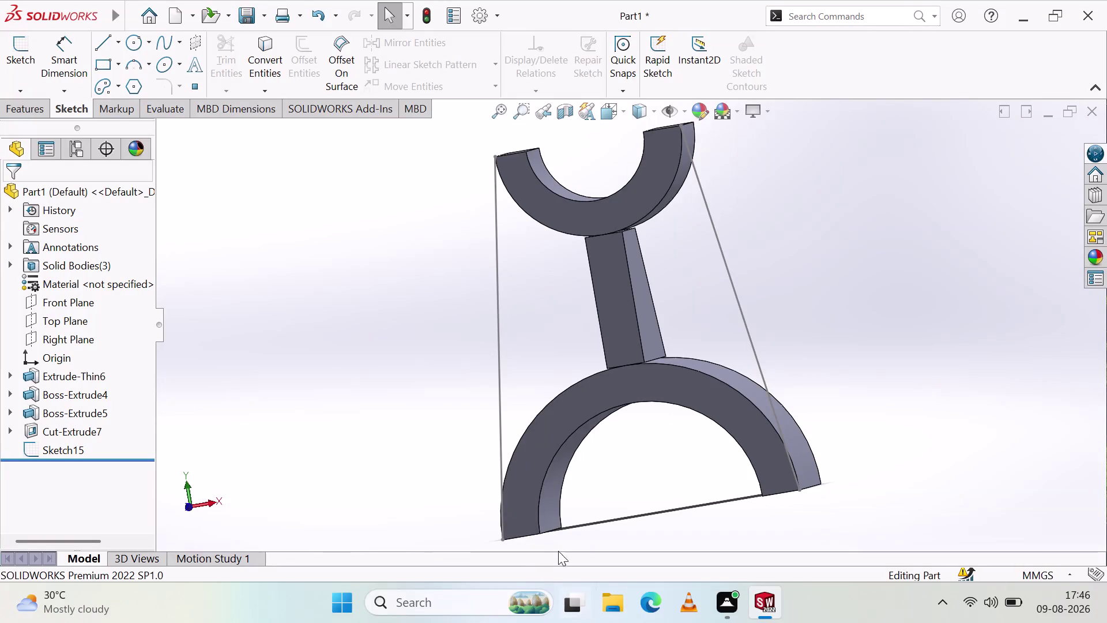
Orbit the stand and turn off shadows in the shaded display.
key(Escape)
middle_drag(761, 424, 812, 419)
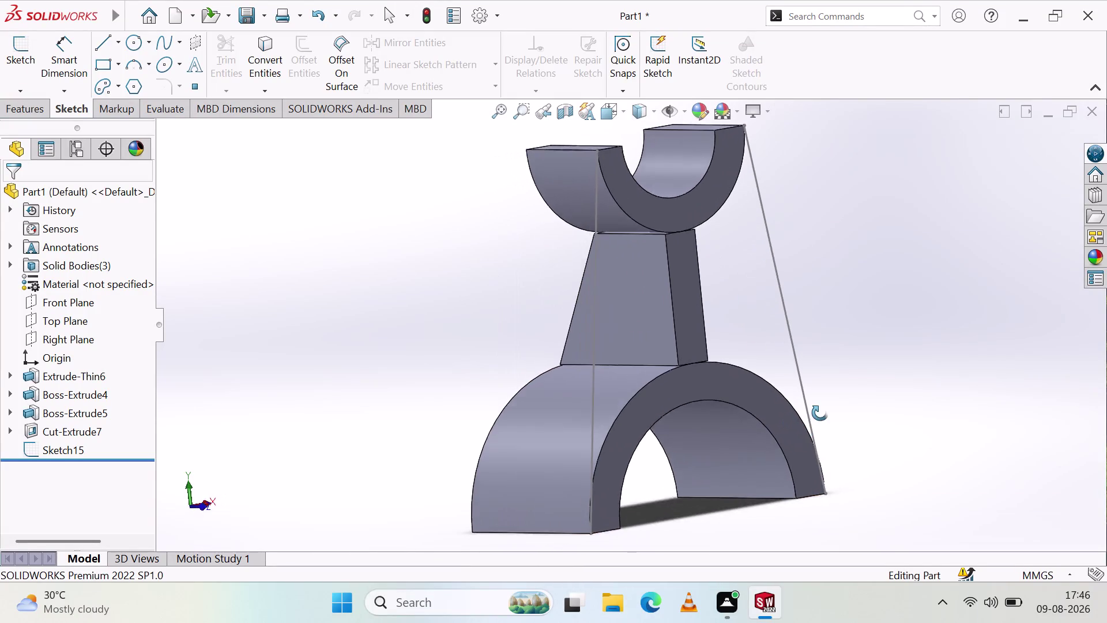
middle_drag(813, 419, 776, 440)
middle_drag(776, 441, 779, 415)
scroll(up, 3)
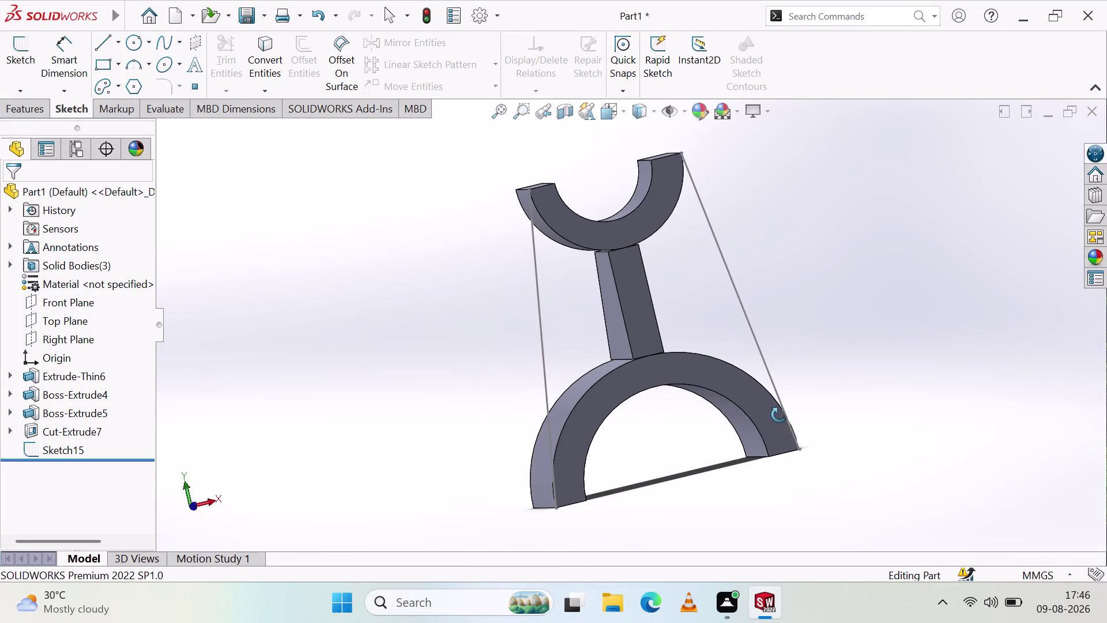
middle_drag(779, 414, 780, 415)
click(765, 112)
click(780, 130)
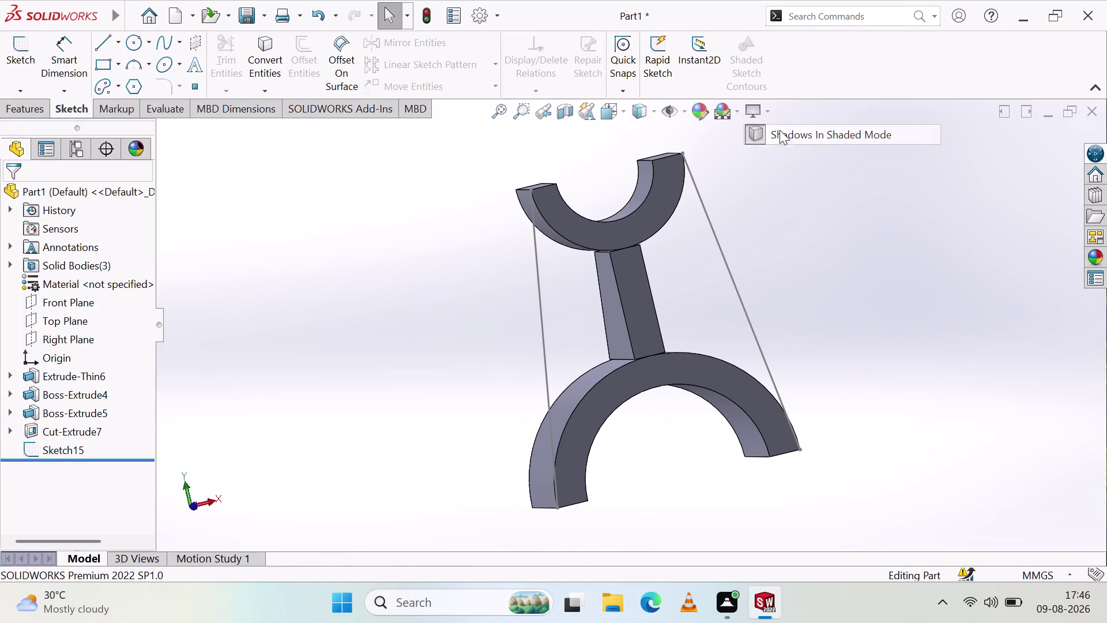
Switch to the Front view, zoom to fit, and select Sketch15.
middle_drag(729, 310, 717, 346)
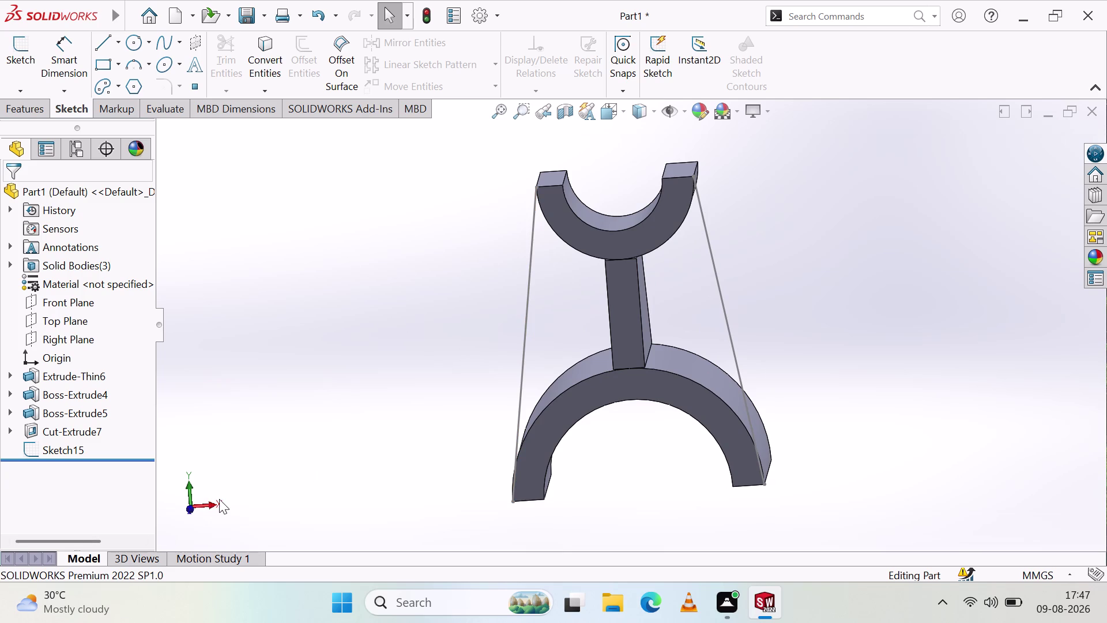
click(213, 506)
click(165, 505)
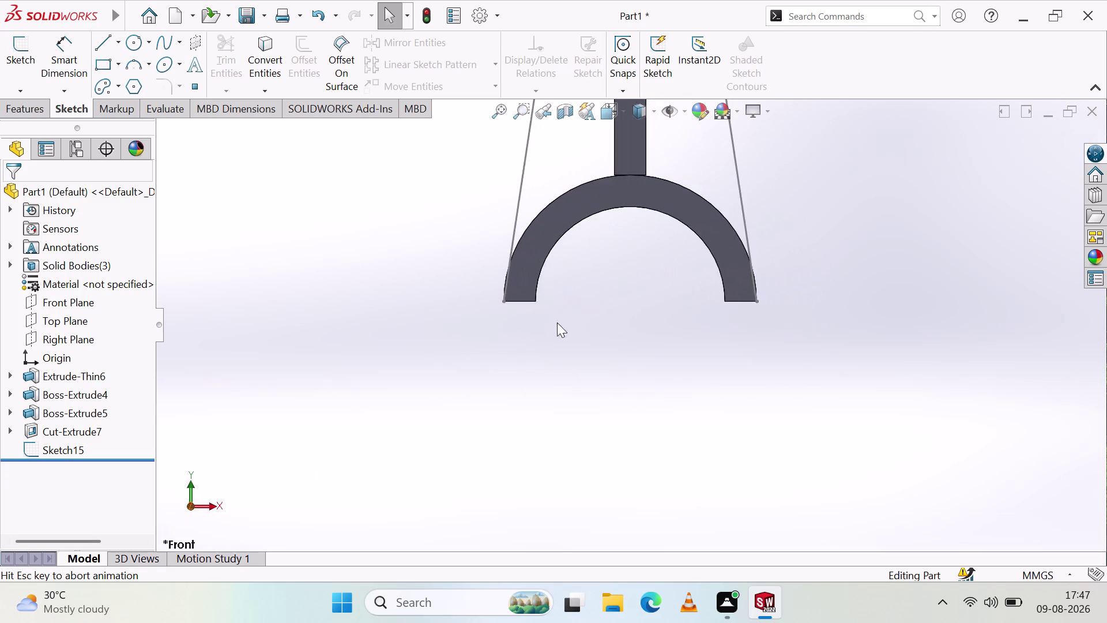
scroll(down, 3)
scroll(up, 3)
scroll(down, 3)
scroll(up, 3)
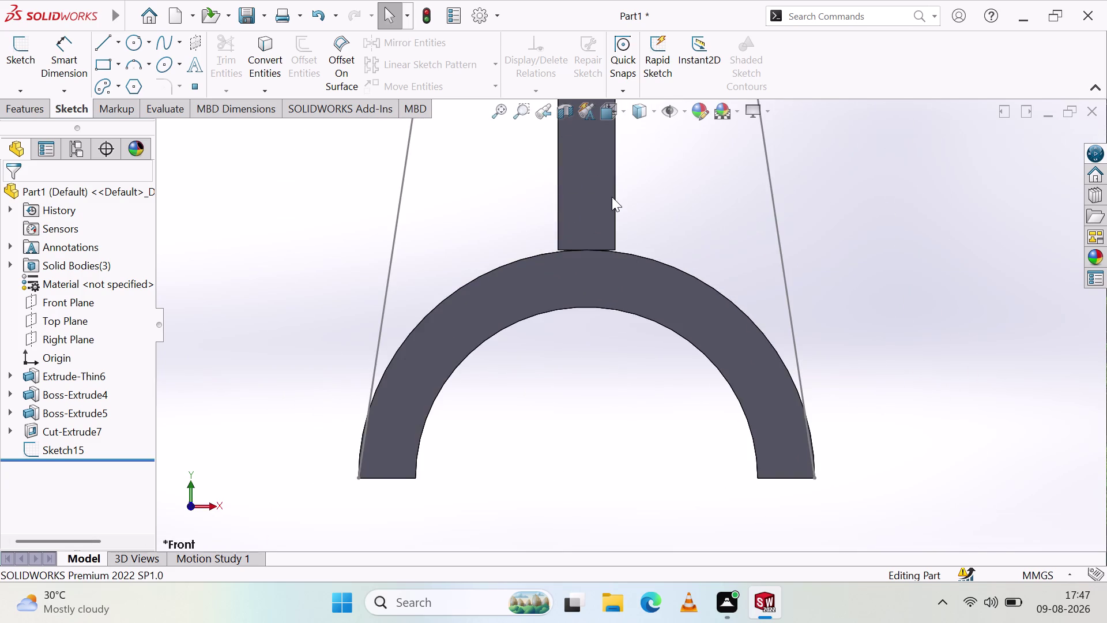
scroll(down, 3)
scroll(up, 3)
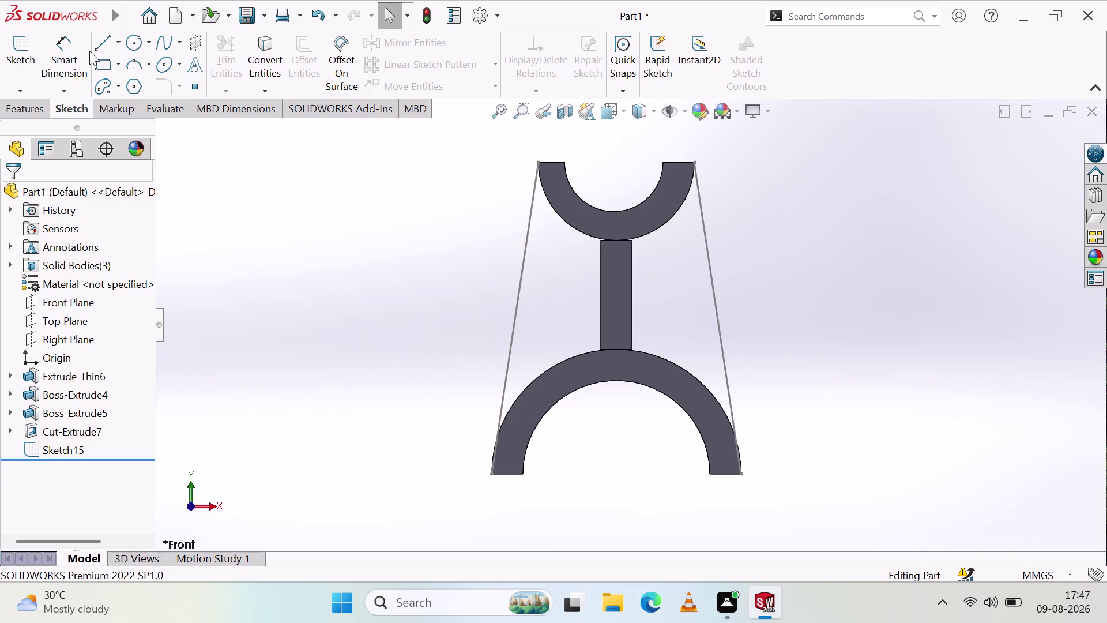
click(53, 453)
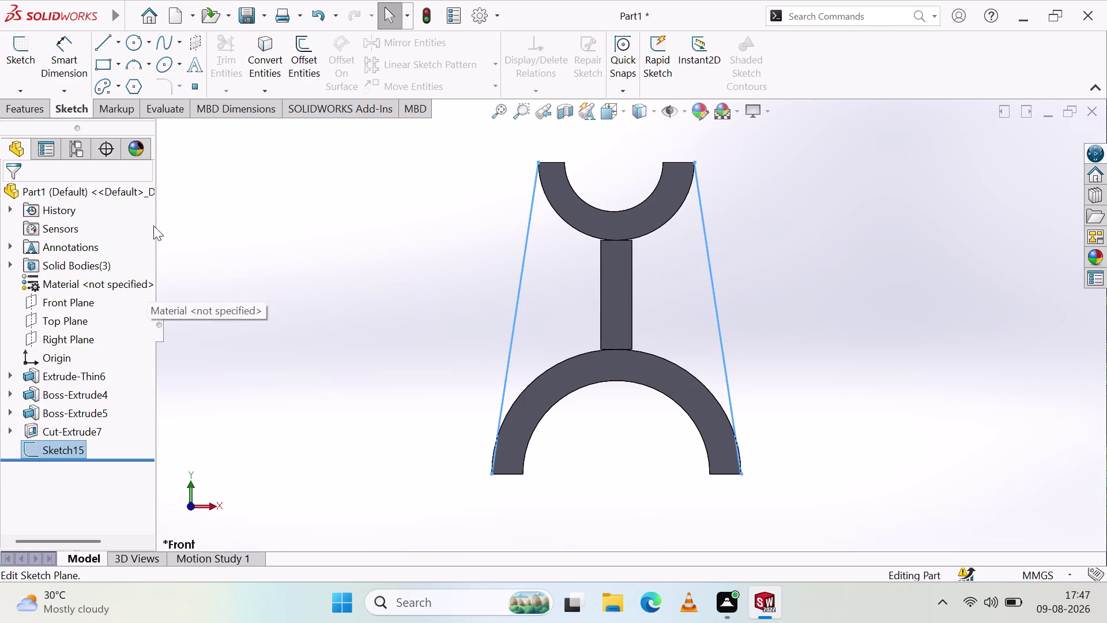
Edit Sketch15 and draw a short line from the top-left strut end to the upper cradle.
click(103, 43)
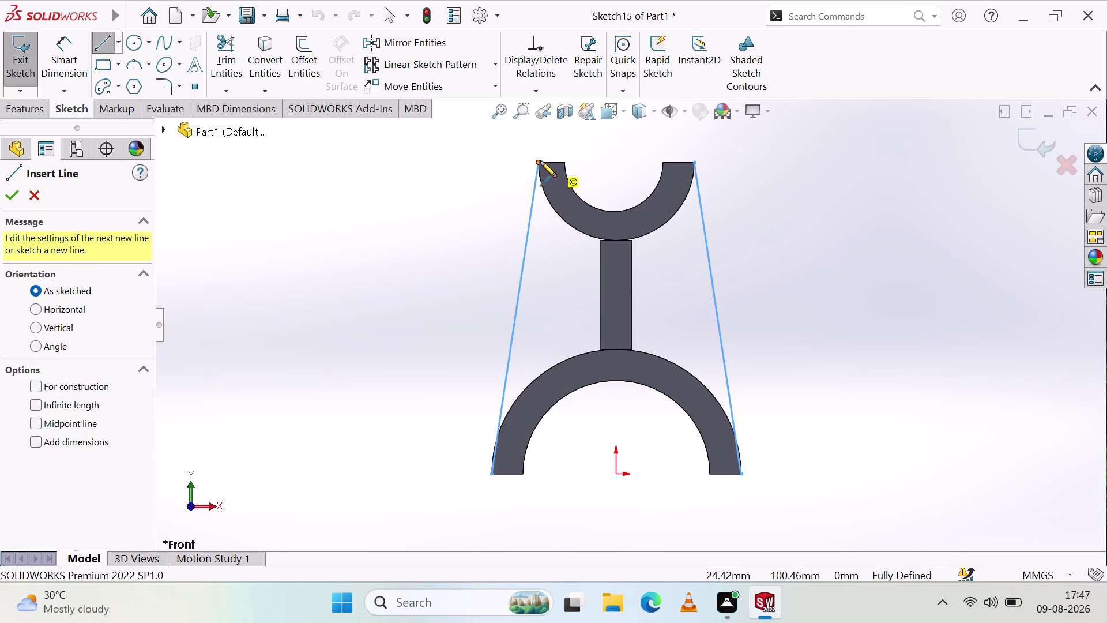
click(537, 163)
click(565, 162)
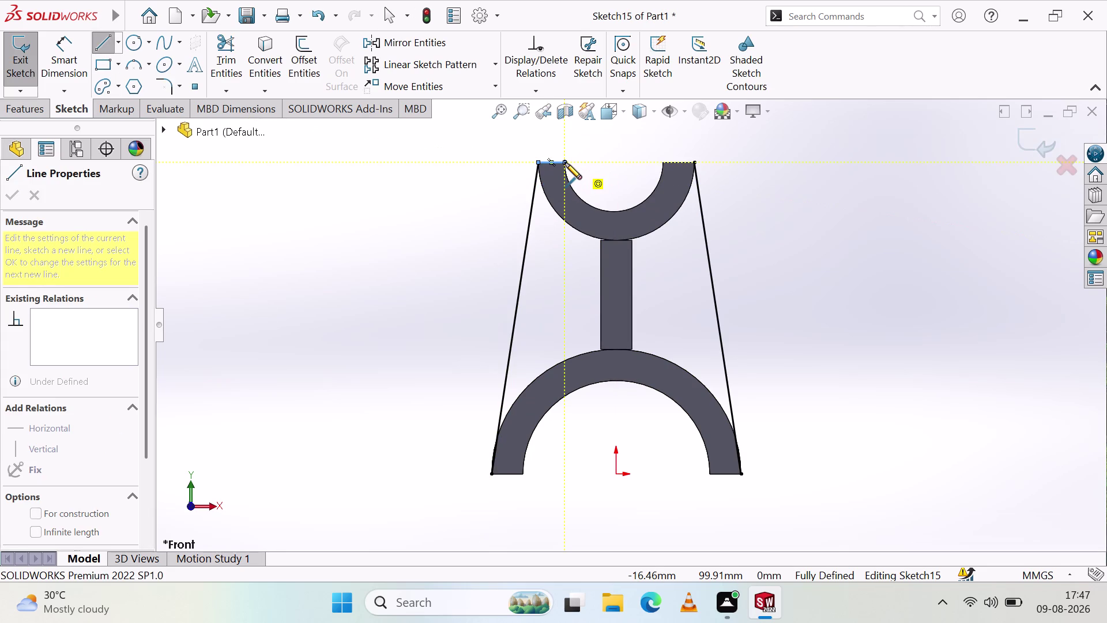
key(Escape)
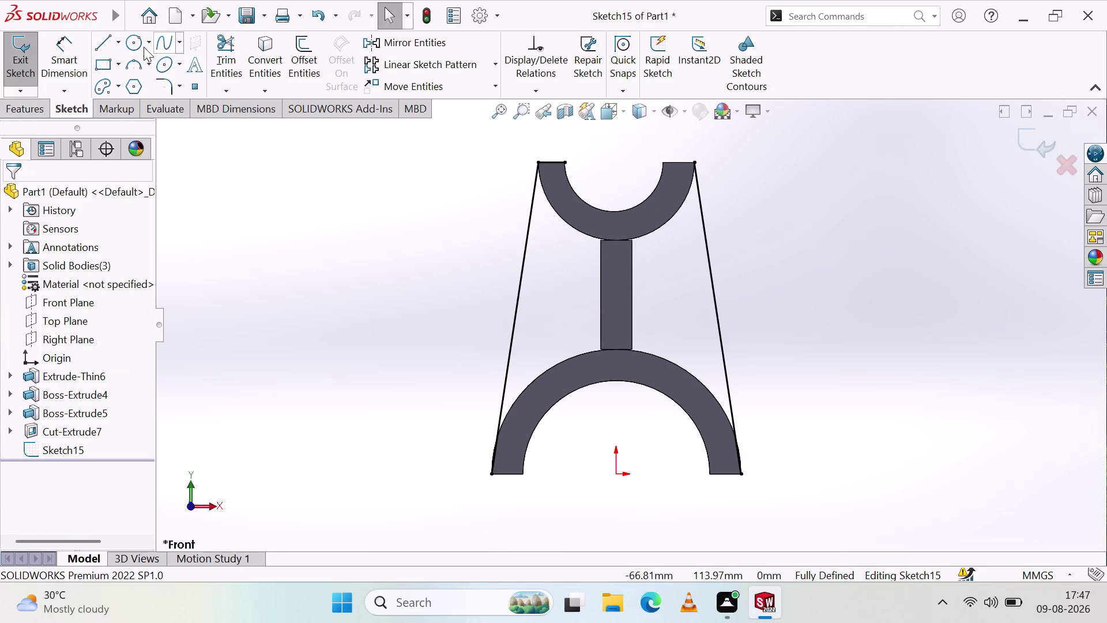
Draw the matching top-right line to the right strut, then exit Sketch15.
click(107, 44)
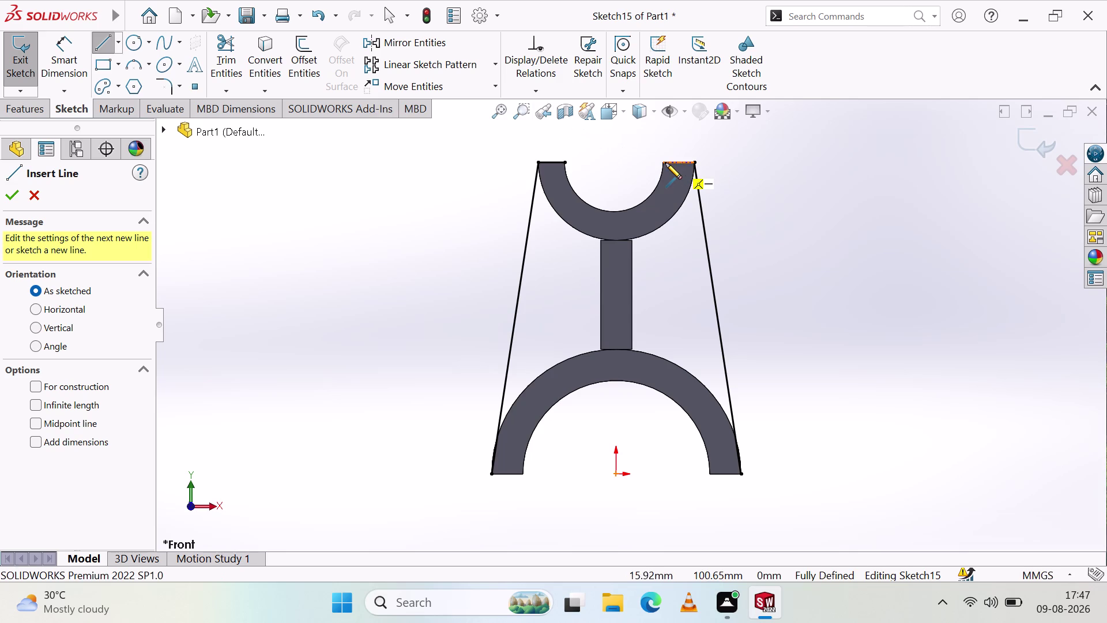
click(665, 163)
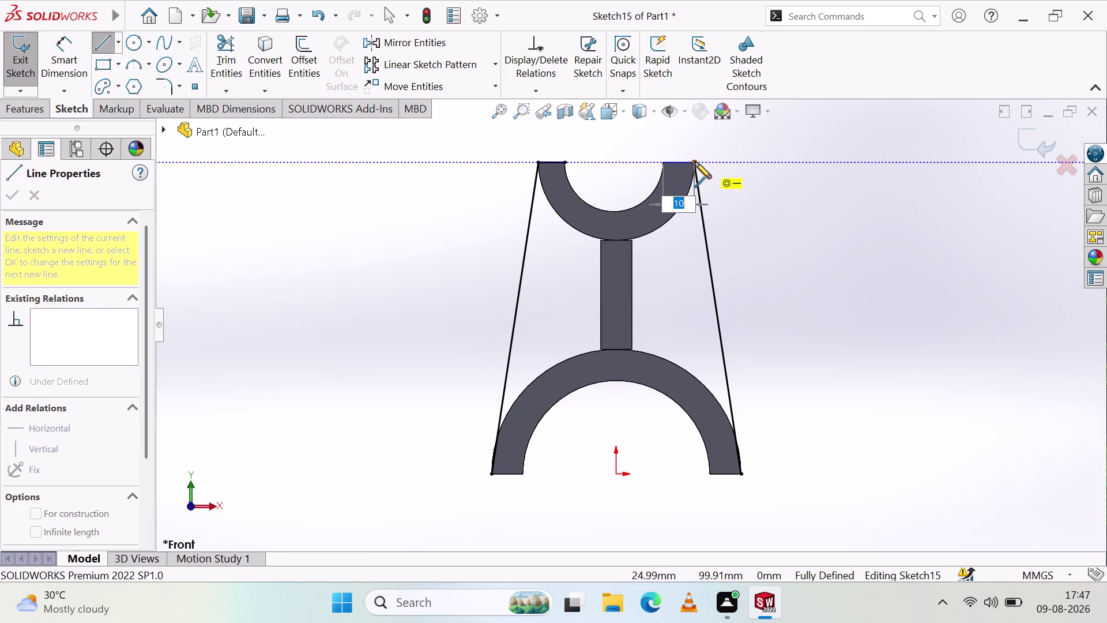
click(697, 162)
key(Escape)
key(Escape)
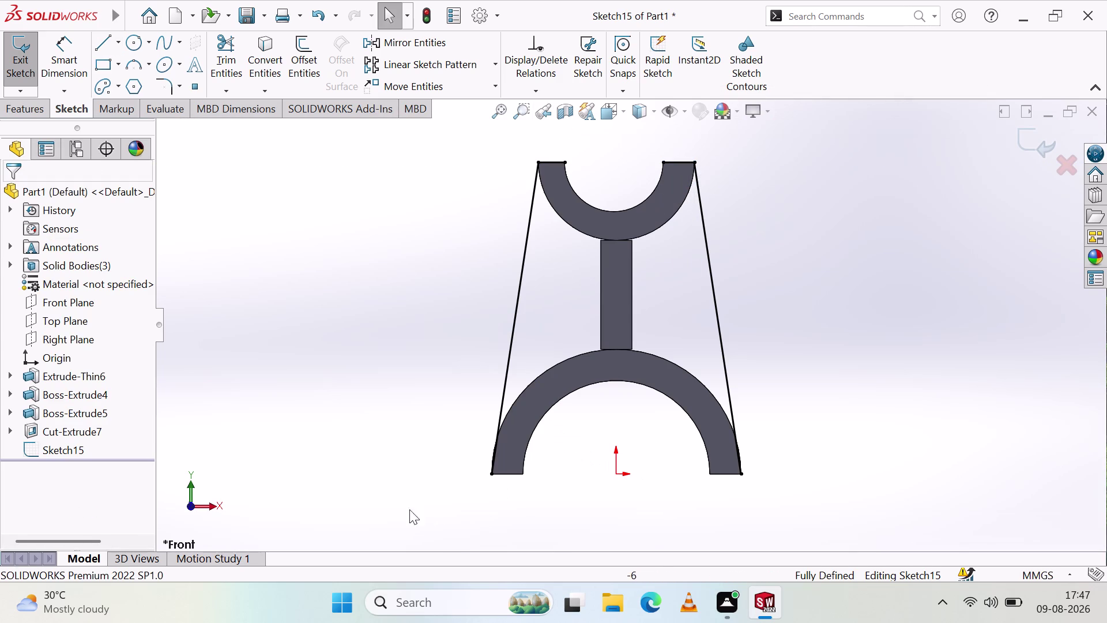
click(15, 66)
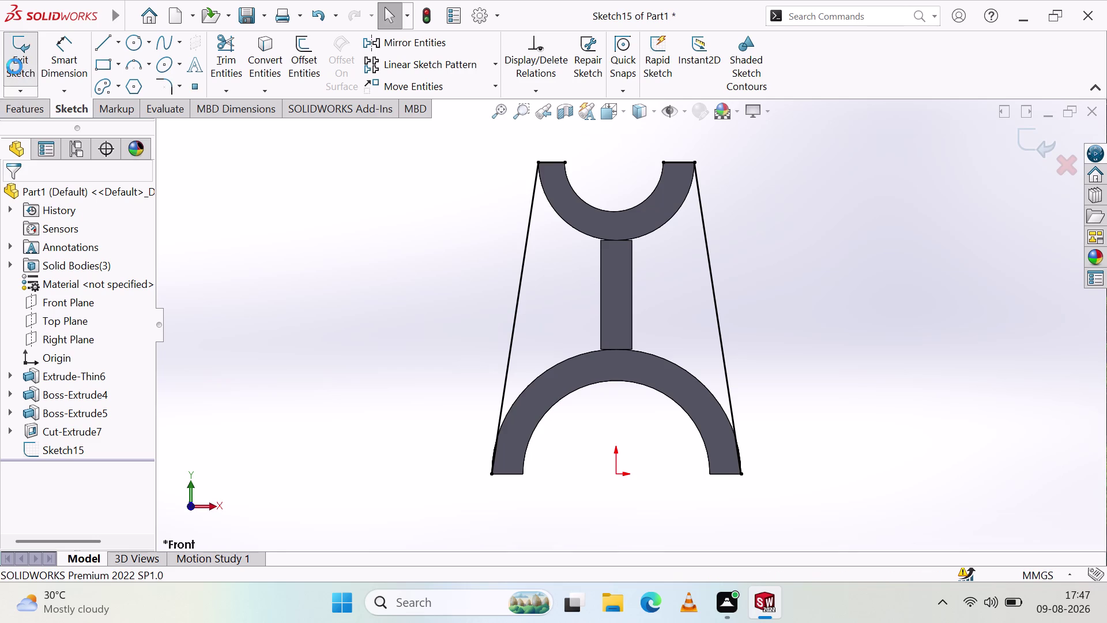
click(32, 103)
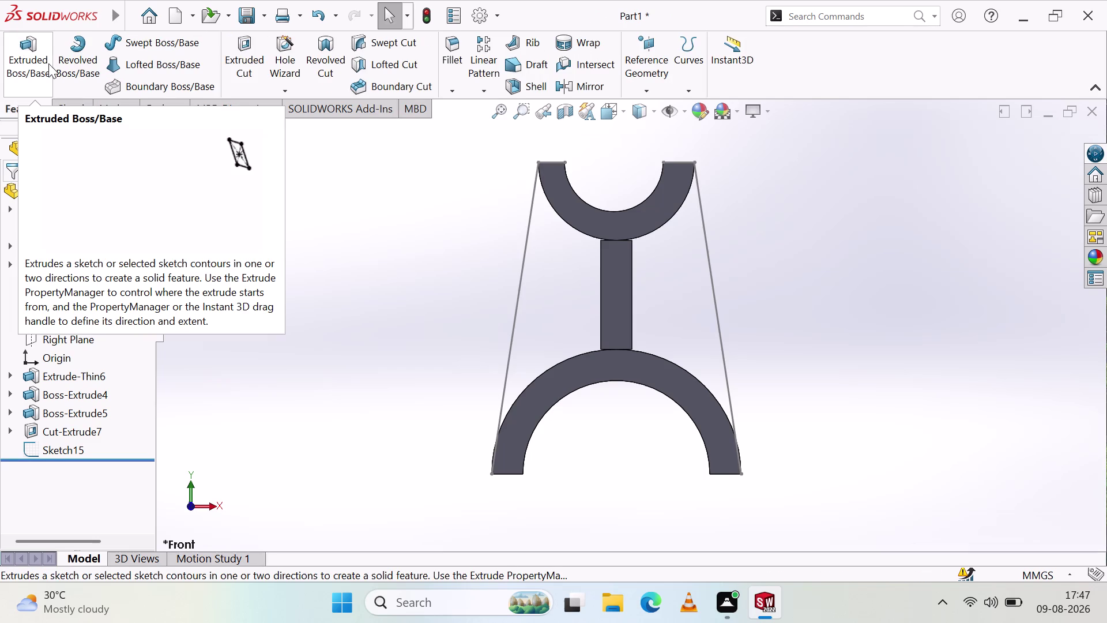
Start a Boss-Extrude of Sketch15, inspect the preview, and cancel it.
click(76, 451)
click(16, 66)
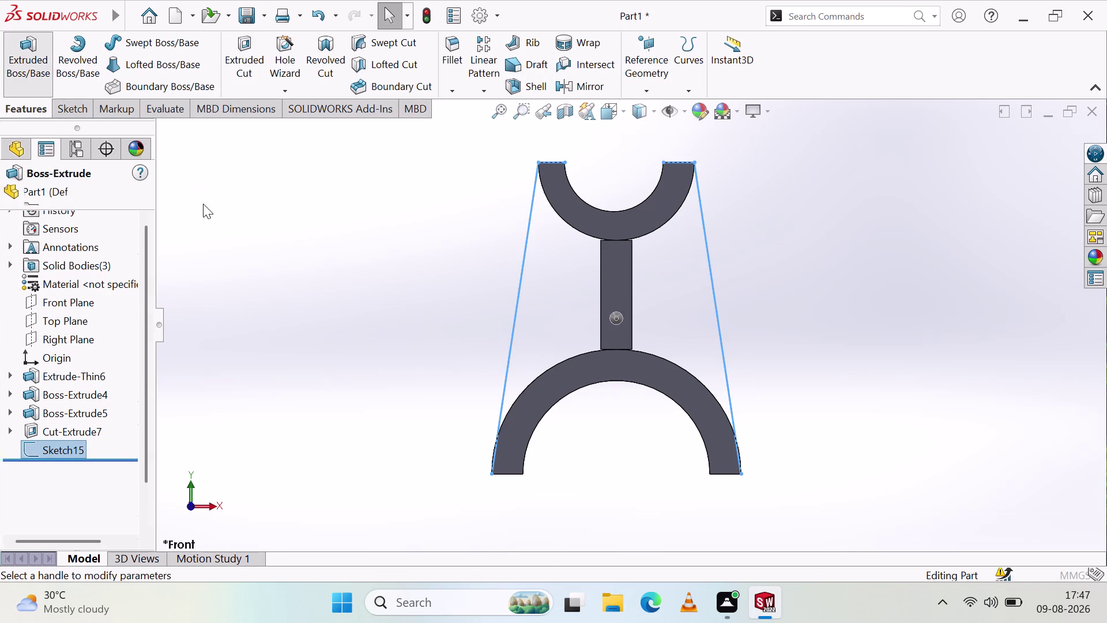
middle_drag(365, 287, 383, 289)
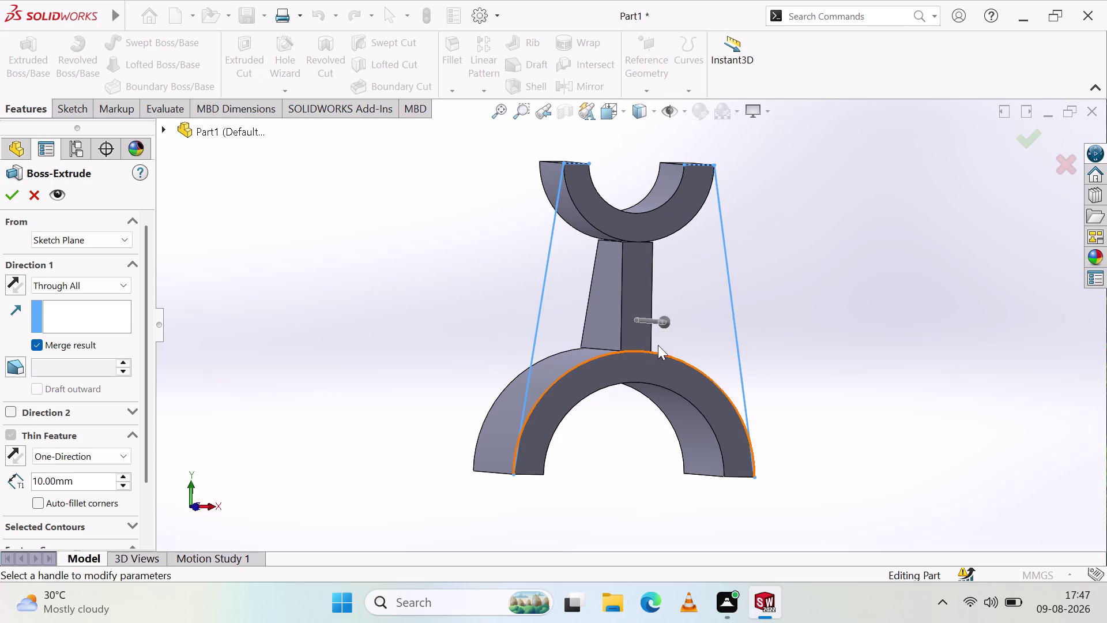
drag(667, 323, 466, 291)
middle_drag(414, 281, 395, 276)
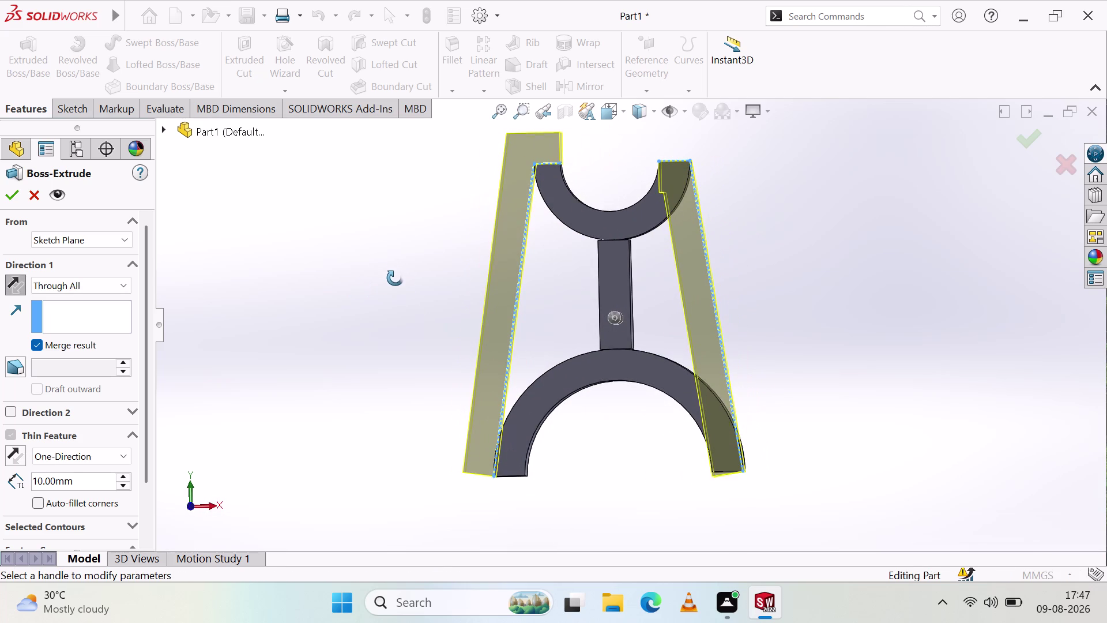
middle_drag(395, 276, 395, 278)
middle_click(395, 278)
key(Escape)
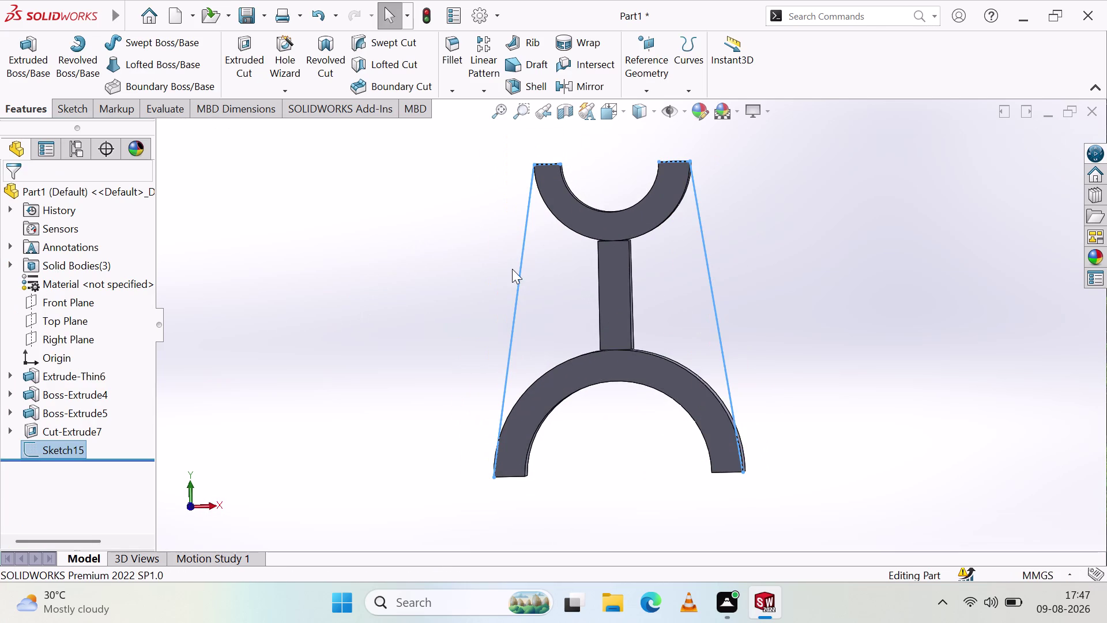
Restart the Sketch15 extrusion and drag in the preview to adjust it.
middle_drag(517, 269, 539, 305)
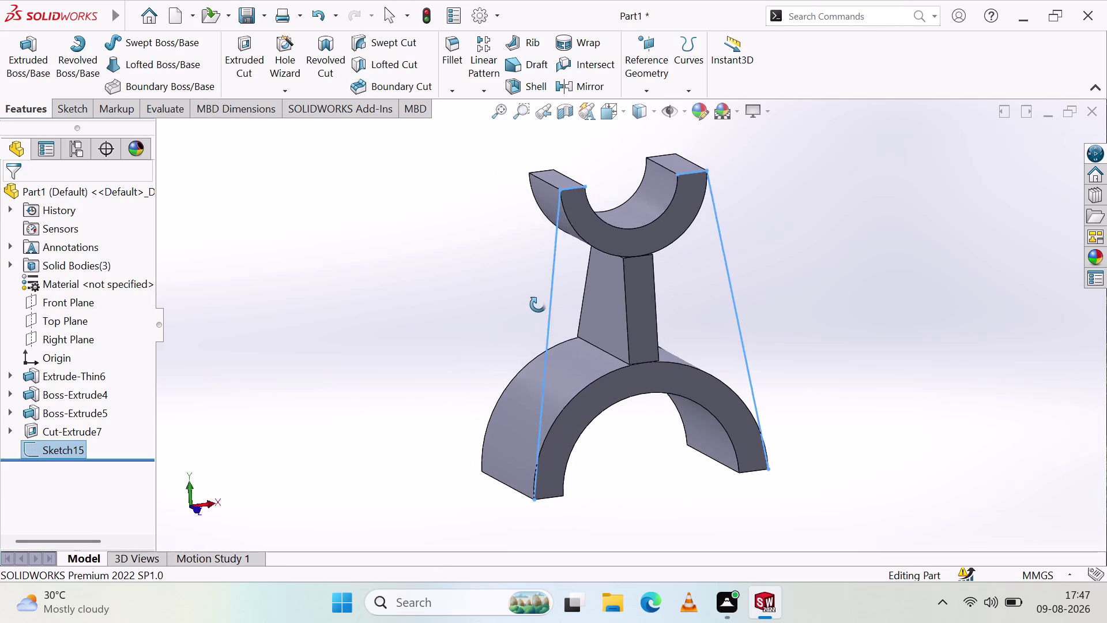
middle_drag(539, 305, 528, 301)
click(22, 61)
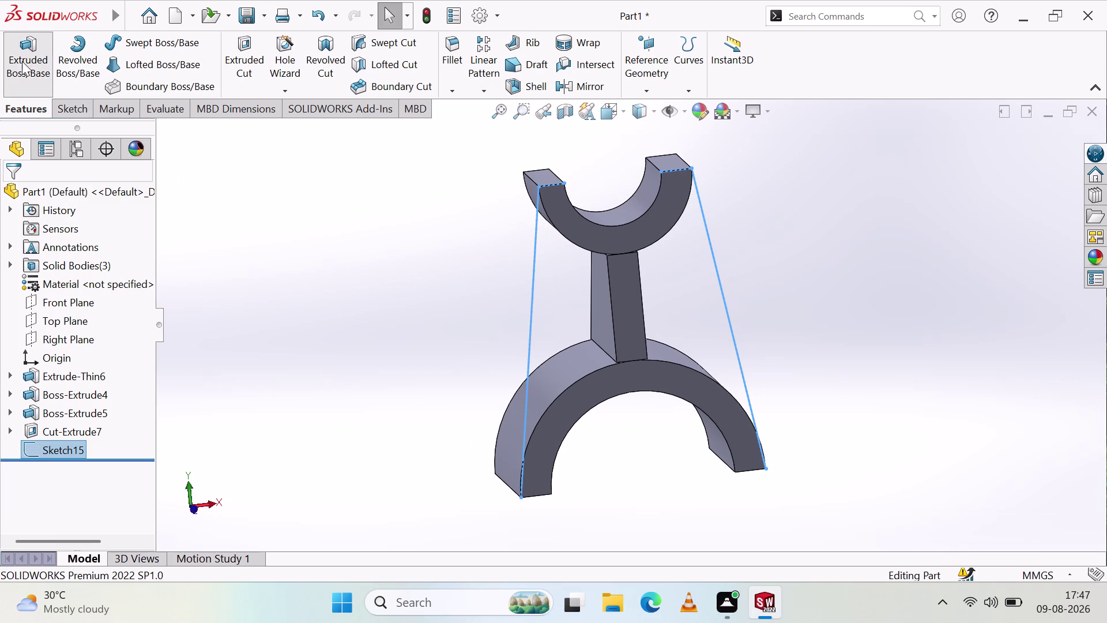
click(646, 342)
middle_drag(494, 314, 570, 335)
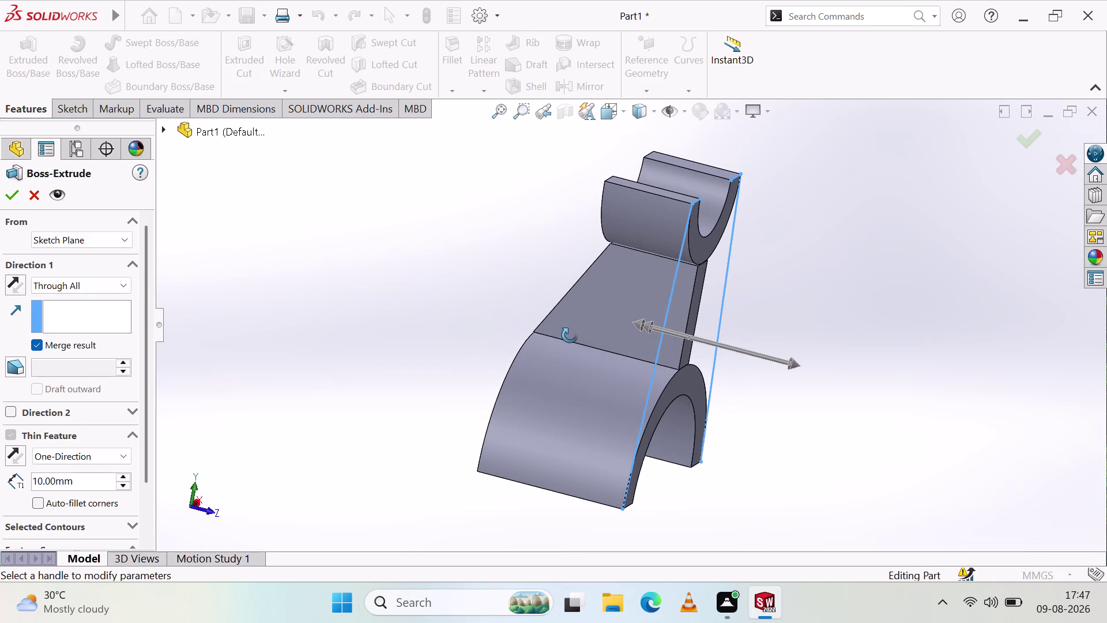
middle_drag(570, 335, 570, 335)
drag(653, 328, 604, 316)
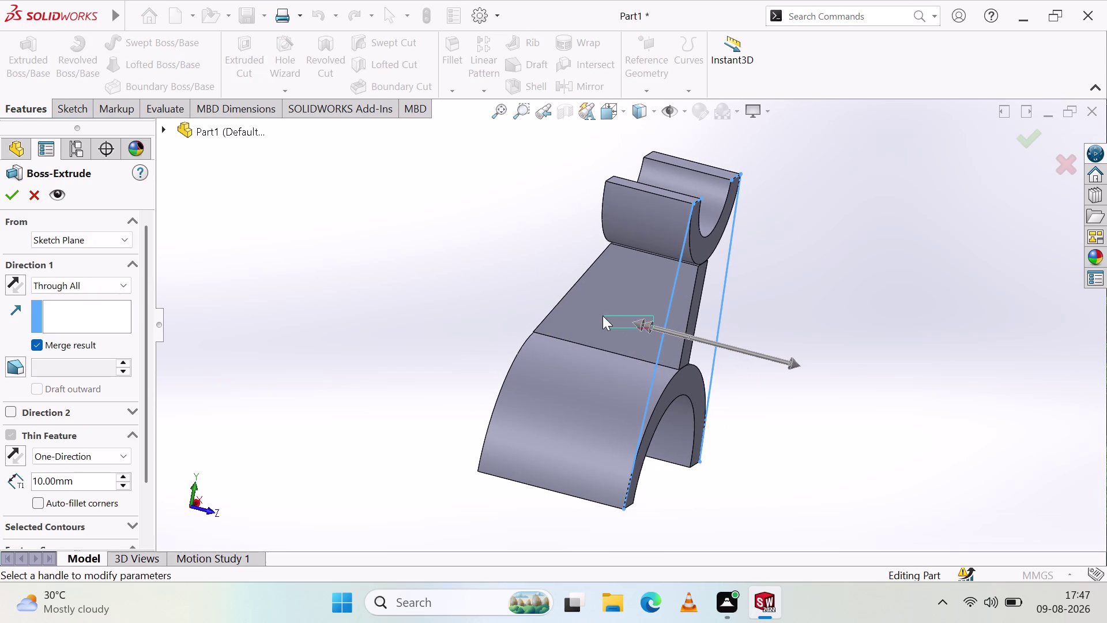
drag(604, 316, 563, 310)
drag(643, 325, 556, 302)
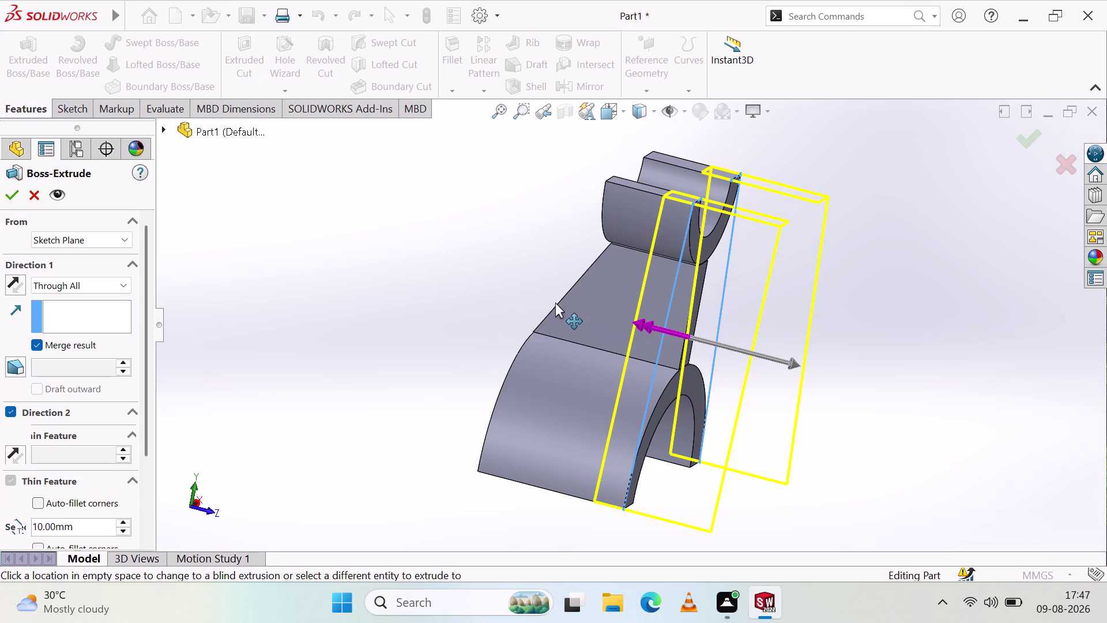
drag(556, 303, 515, 290)
Orbit to inspect the thin strut preview, then cancel the extrusion.
middle_drag(493, 325, 411, 324)
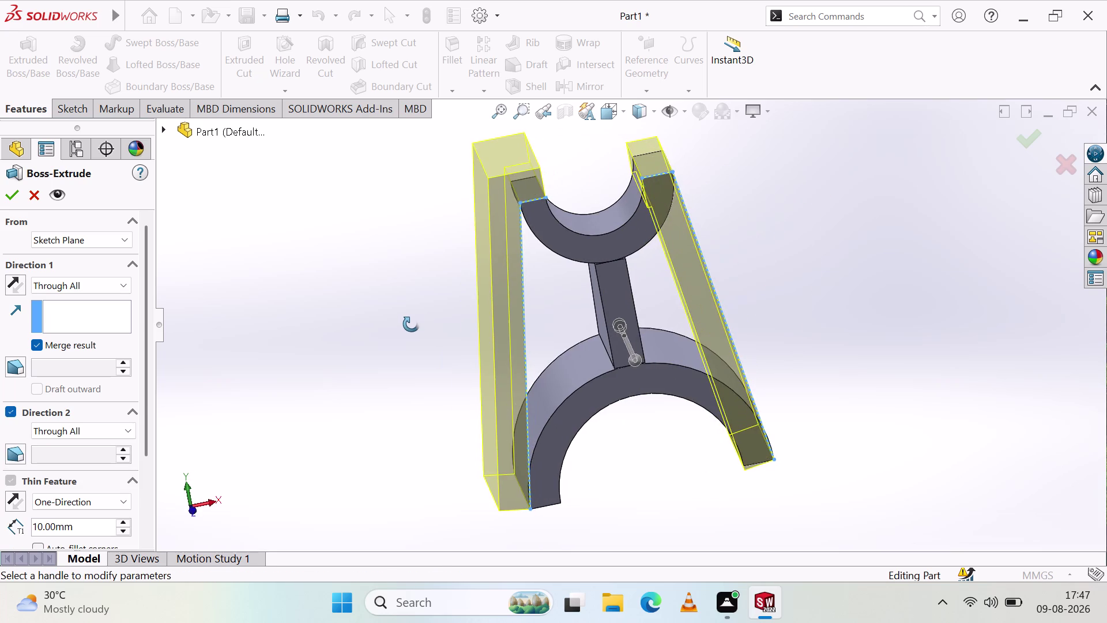
middle_drag(411, 324, 411, 322)
middle_click(410, 322)
middle_drag(374, 385, 357, 354)
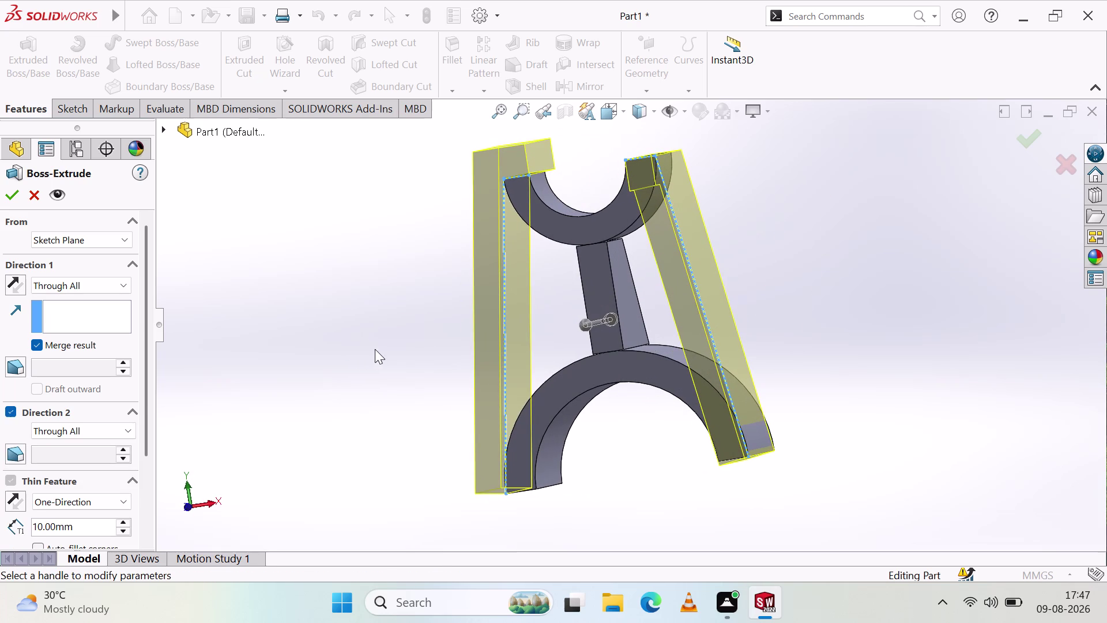
middle_drag(369, 372, 392, 375)
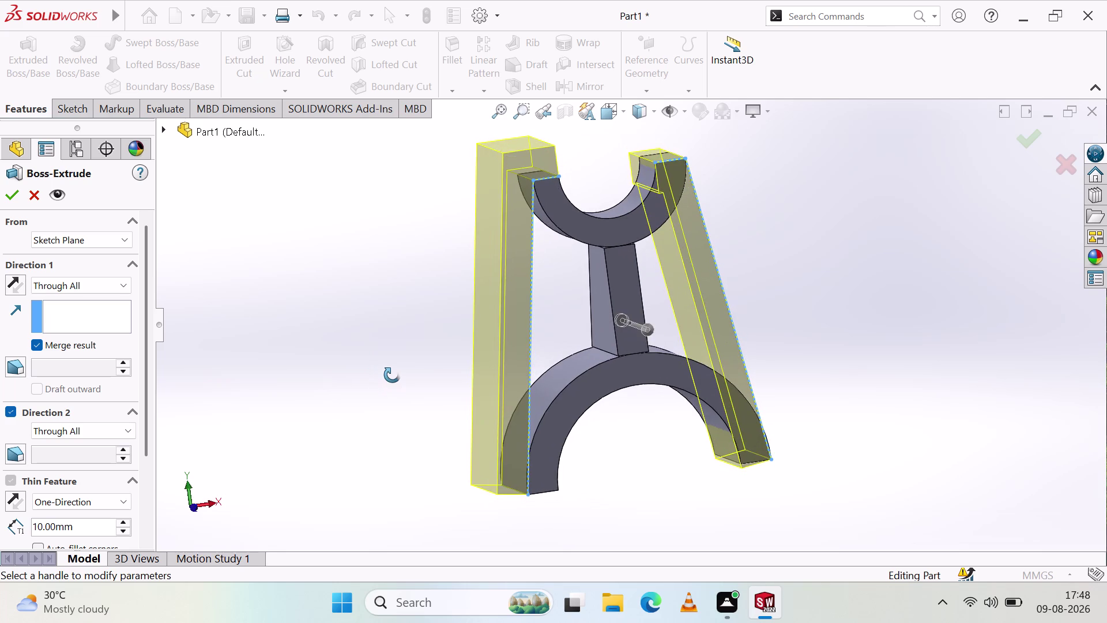
middle_drag(392, 375, 382, 372)
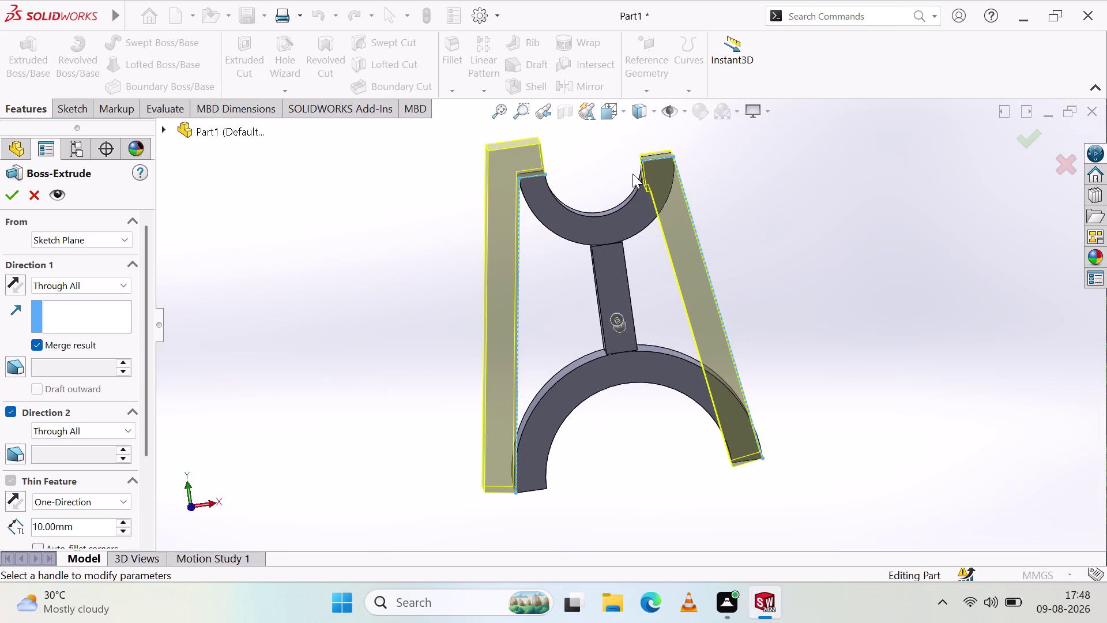
key(Escape)
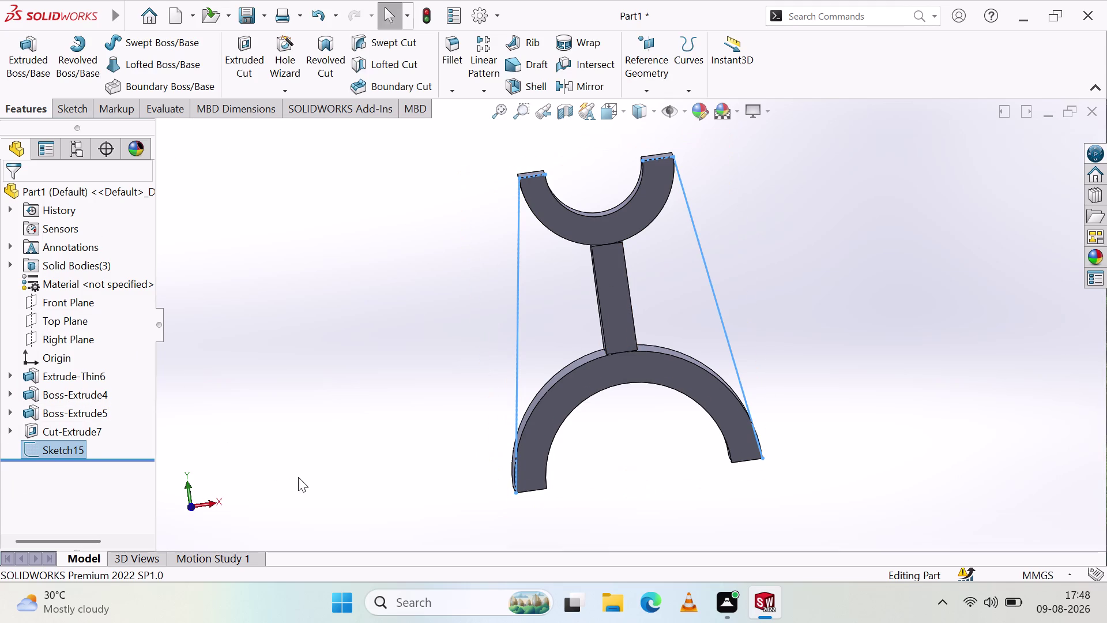
key(Escape)
key(Escape)
key(Escape)
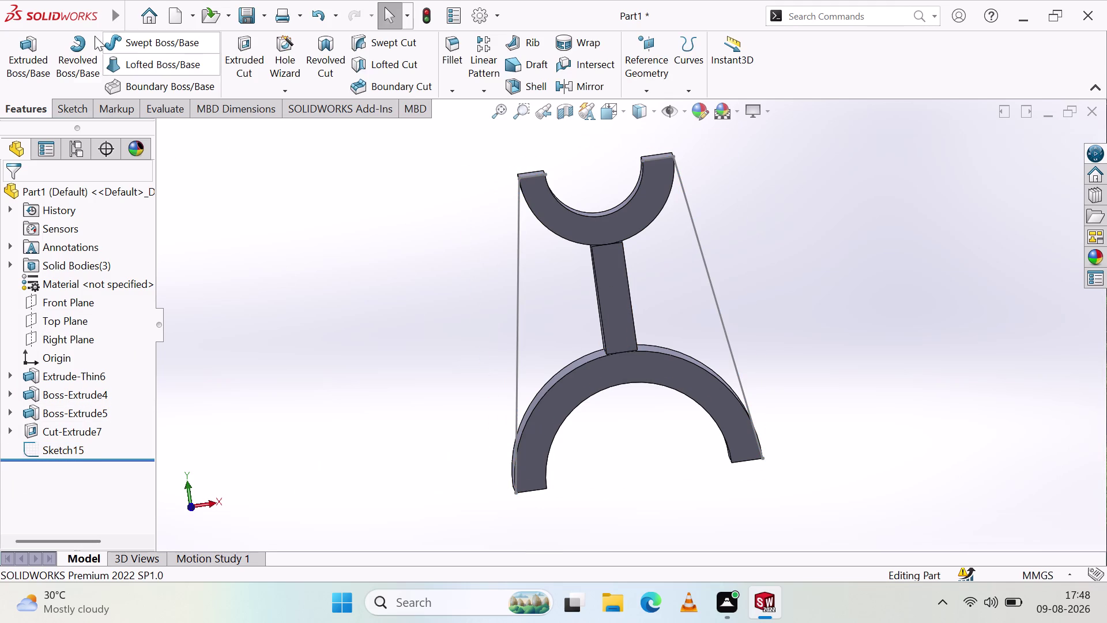
Start a new sketch on the Front Plane.
click(60, 107)
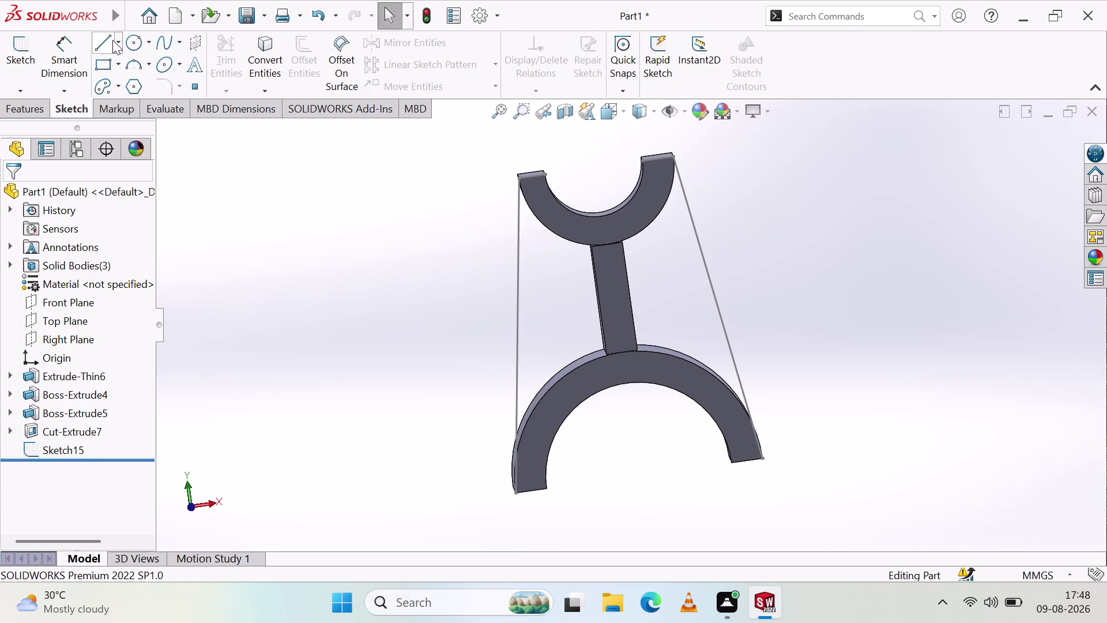
click(109, 40)
click(213, 504)
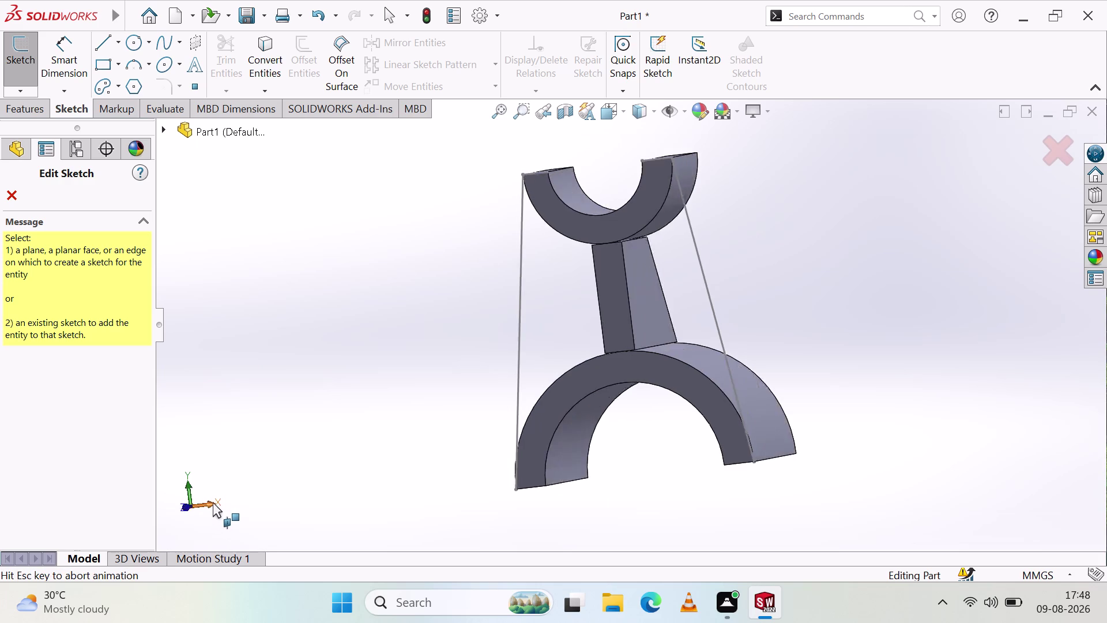
click(169, 507)
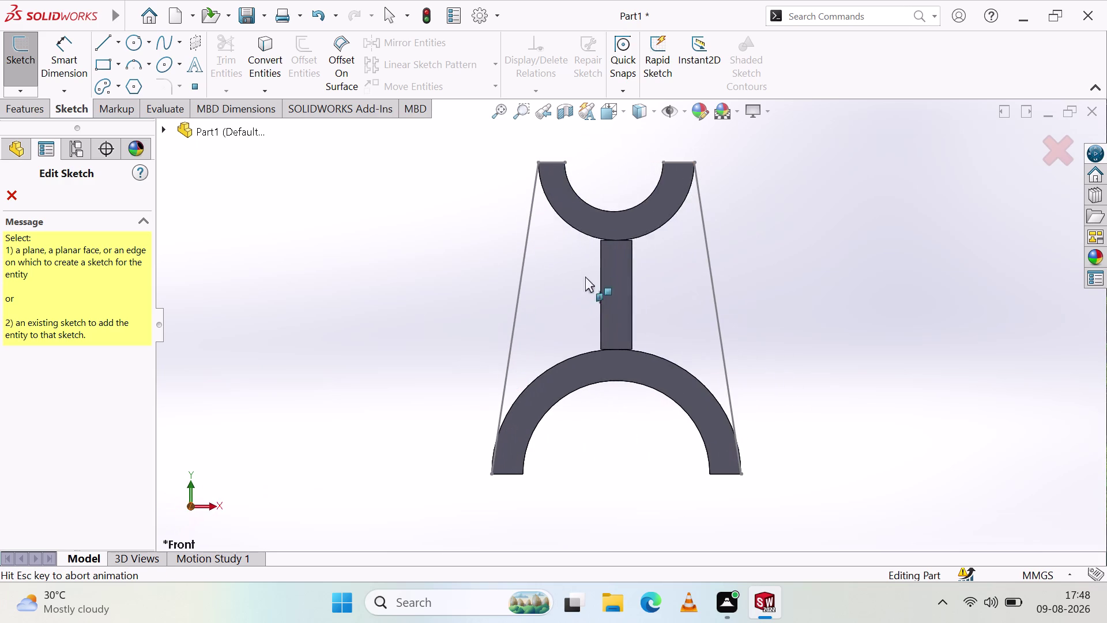
click(572, 195)
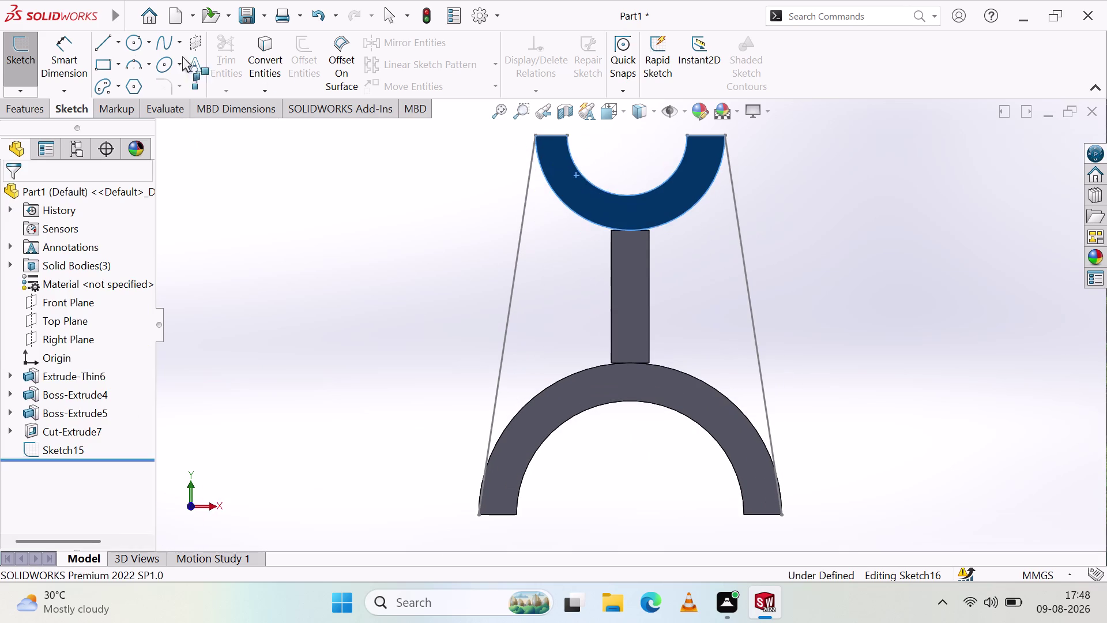
Draw a line across the top cradle opening and delete the stray slanted line.
click(99, 47)
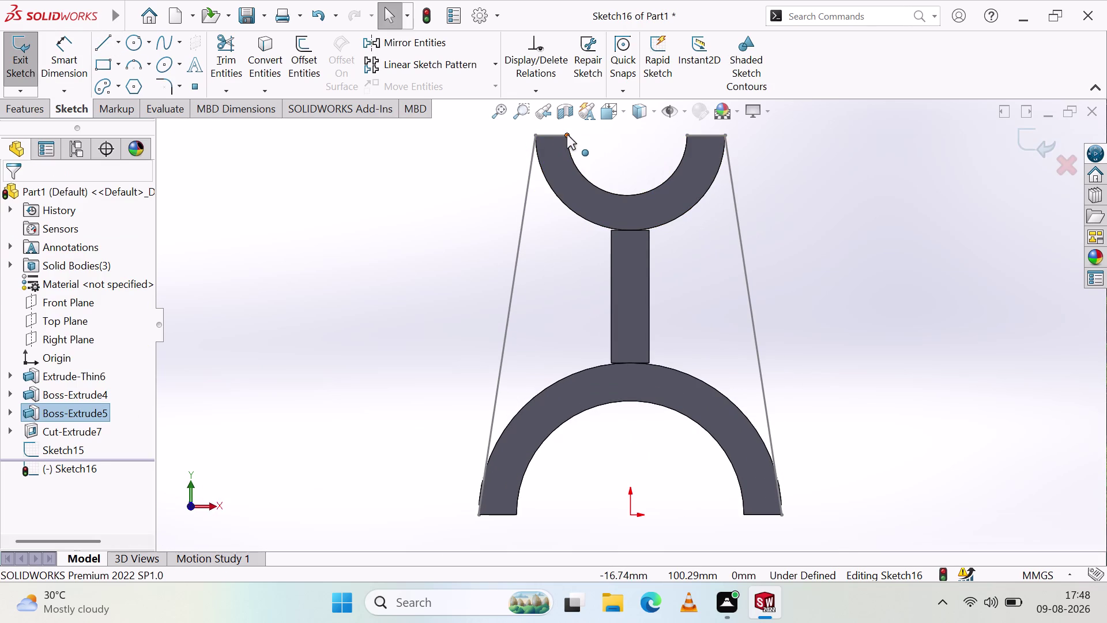
click(568, 133)
click(94, 49)
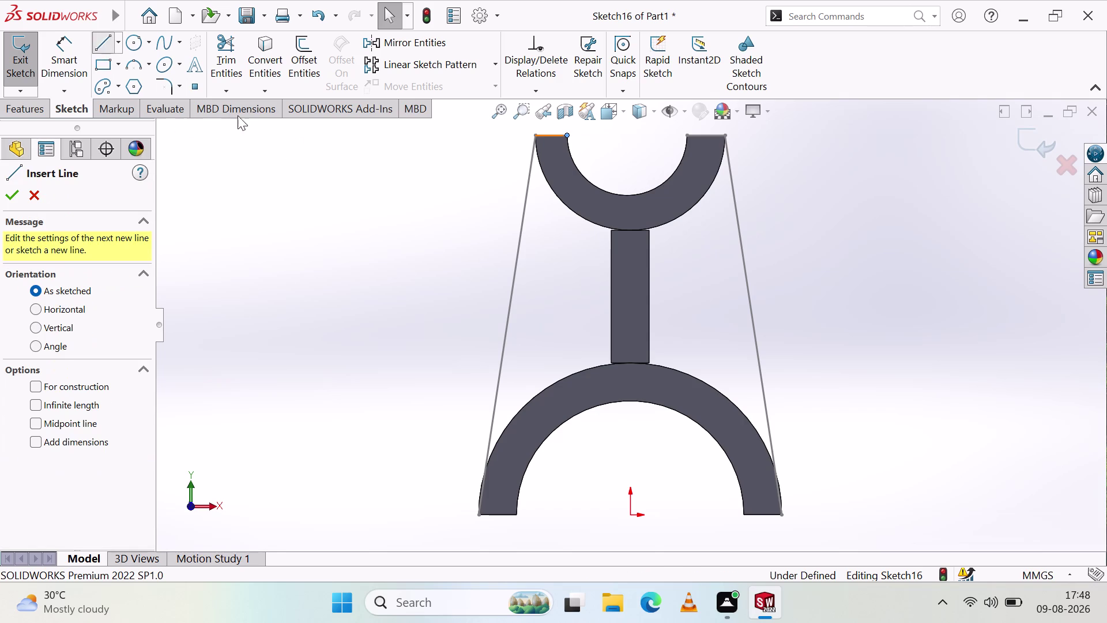
click(568, 133)
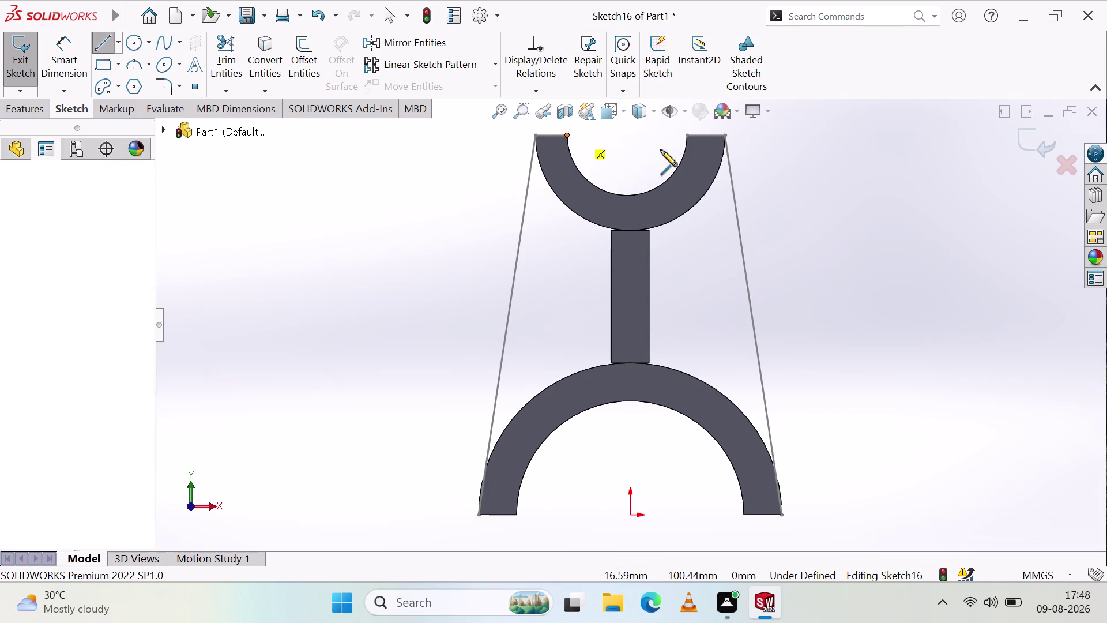
click(688, 136)
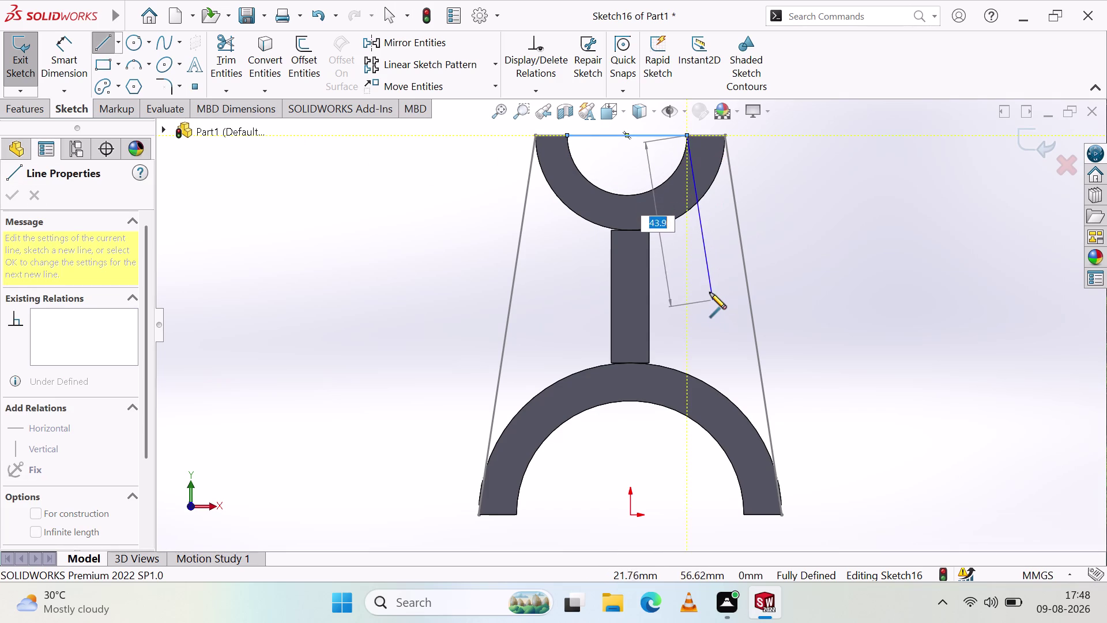
key(Escape)
right_click(715, 296)
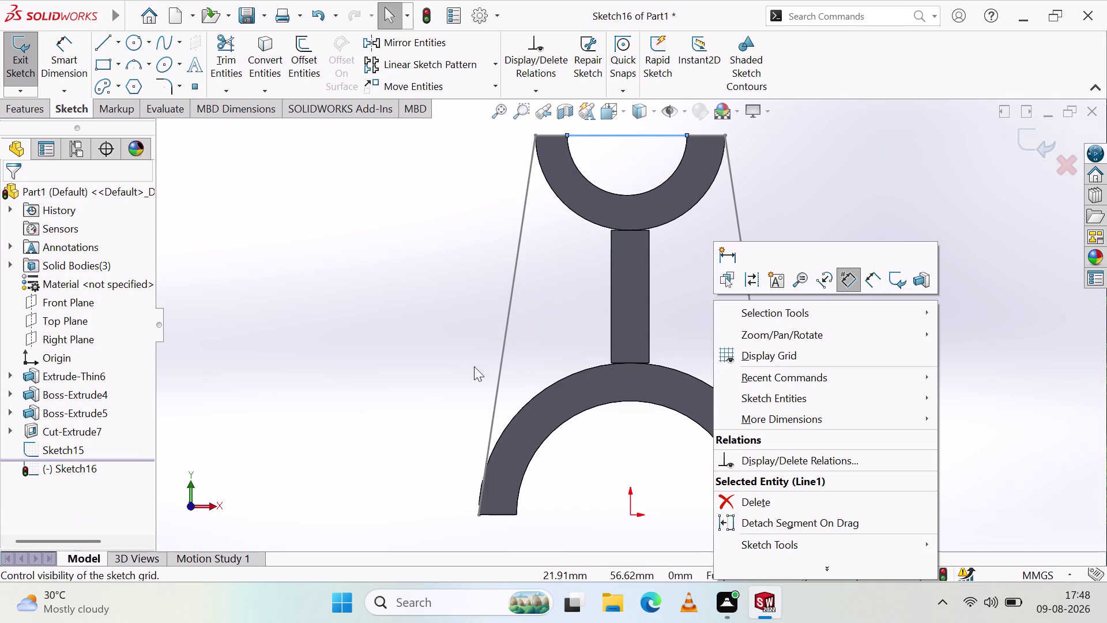
right_click(393, 349)
click(98, 45)
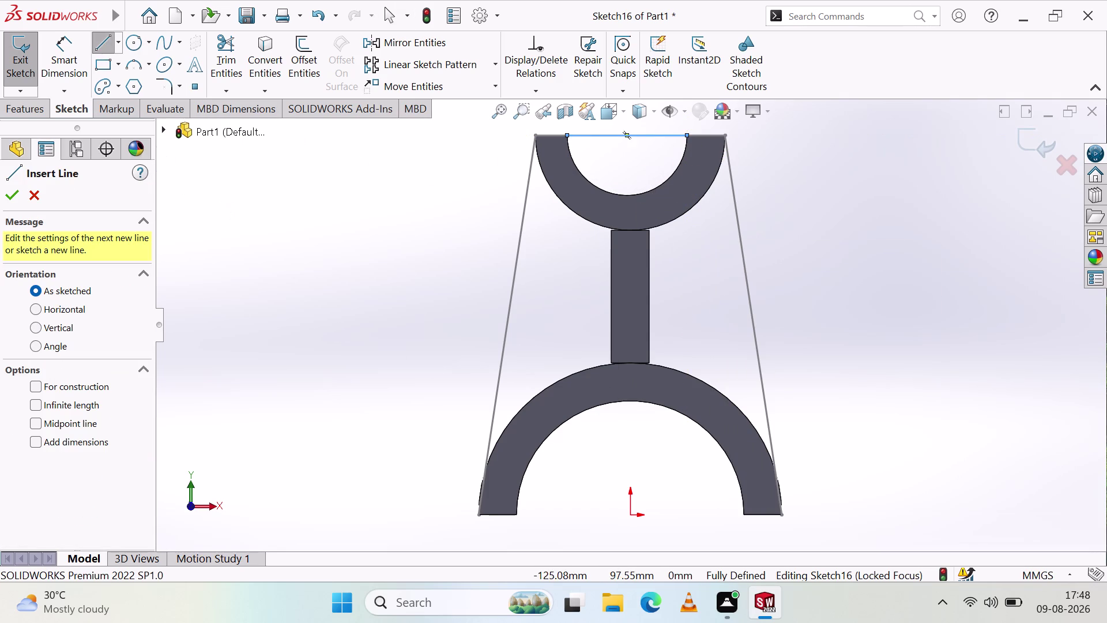
Draw a line spanning the bottom cradle's feet and exit the sketch.
click(479, 517)
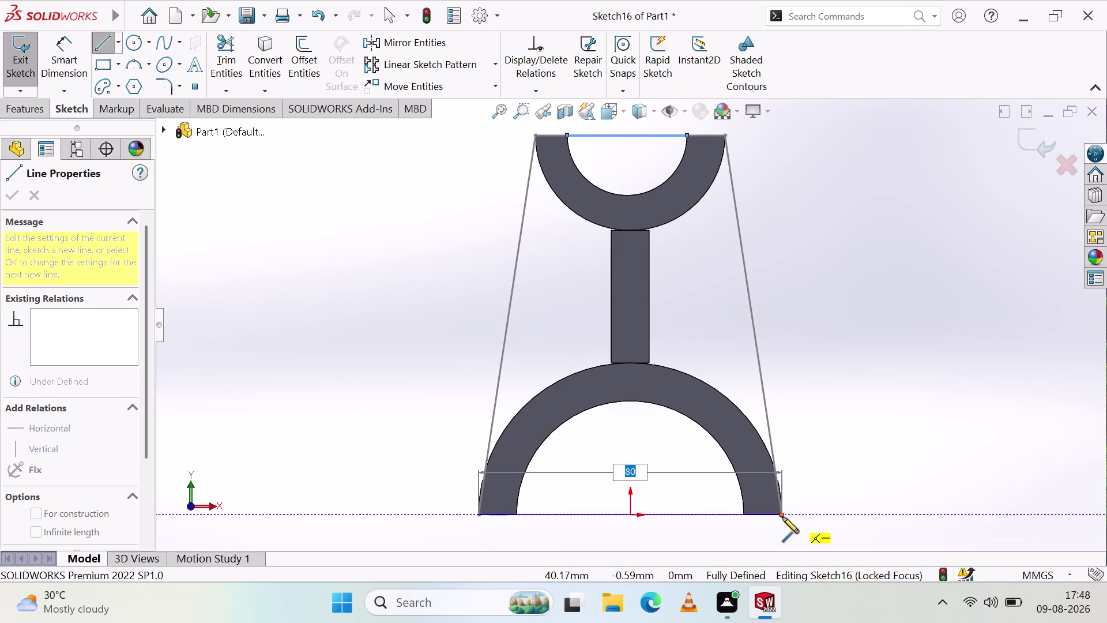
click(782, 517)
key(Escape)
key(Escape)
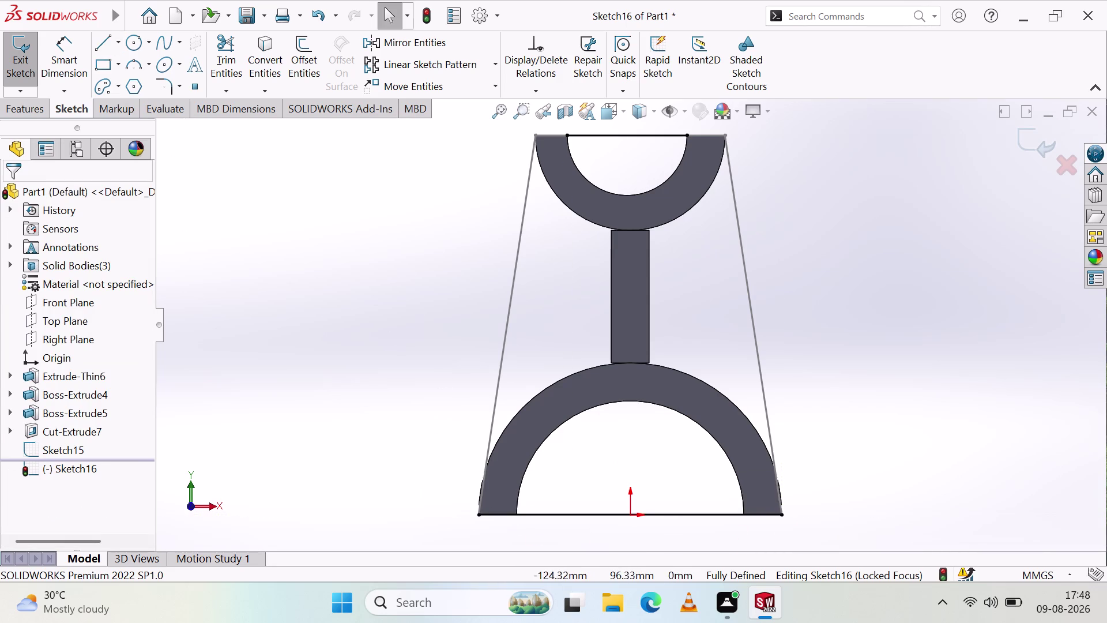
click(362, 269)
scroll(up, 3)
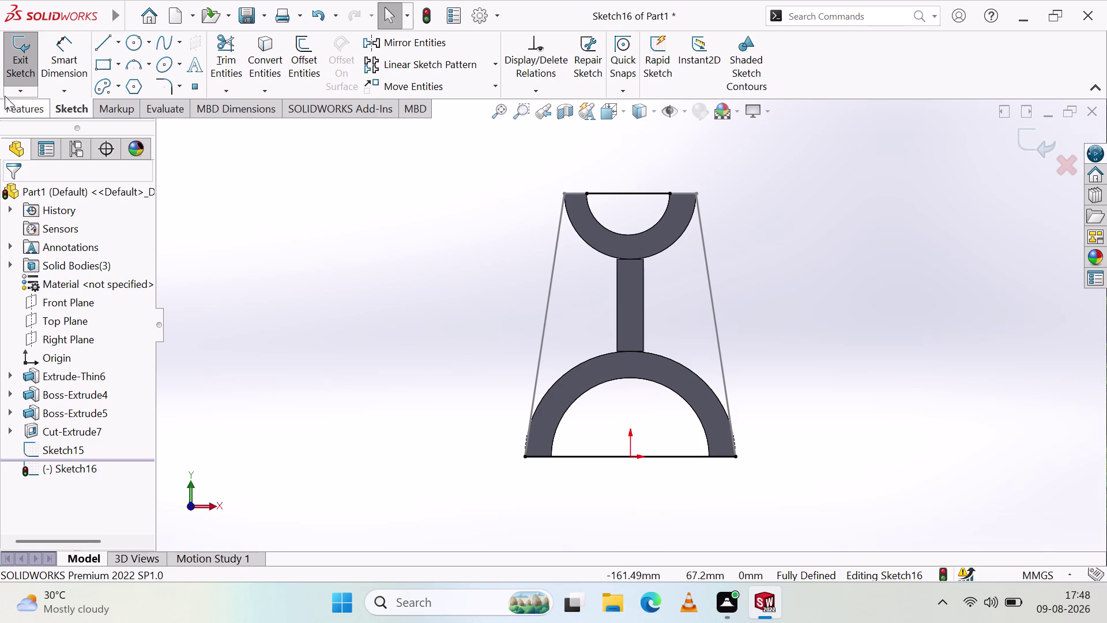
click(19, 66)
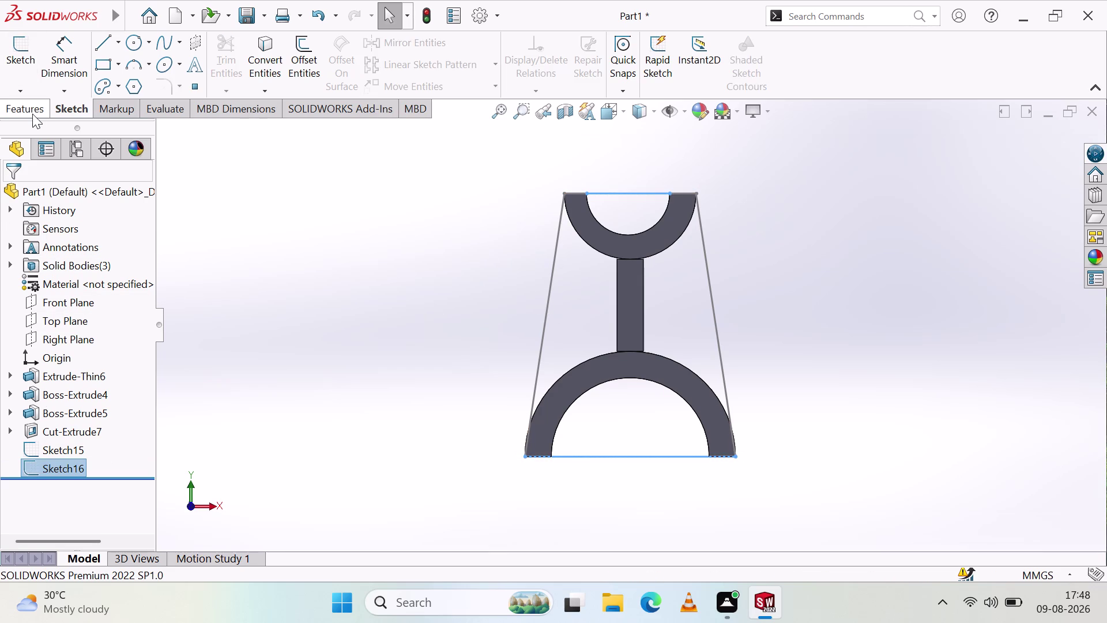
Start a Boss-Extrude of Sketch16 with the new lines as contours and inspect the preview.
click(26, 109)
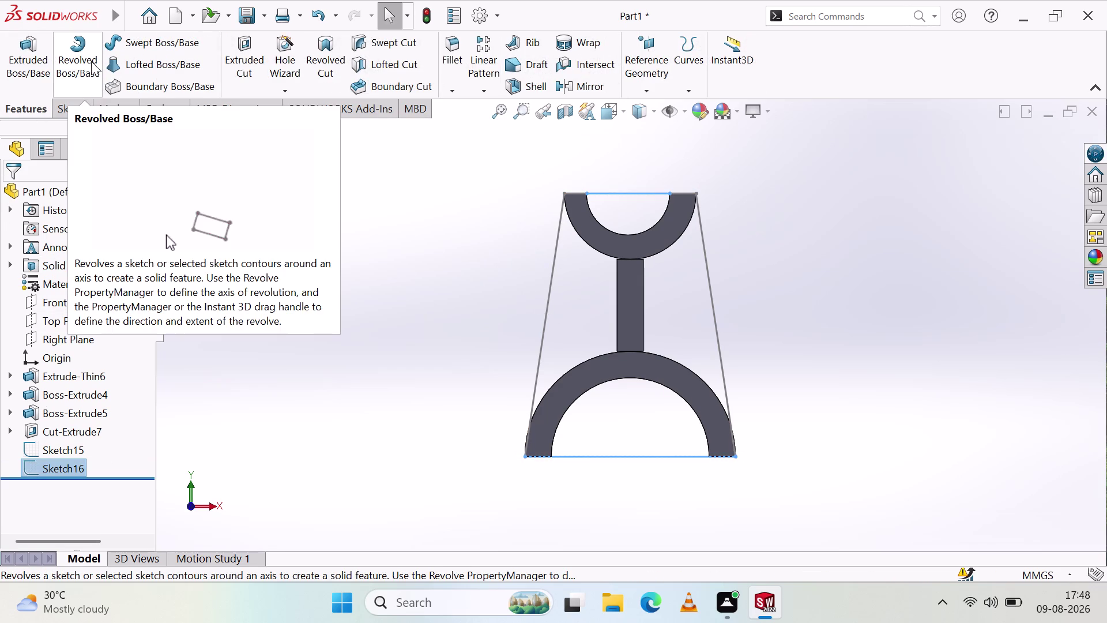
click(36, 51)
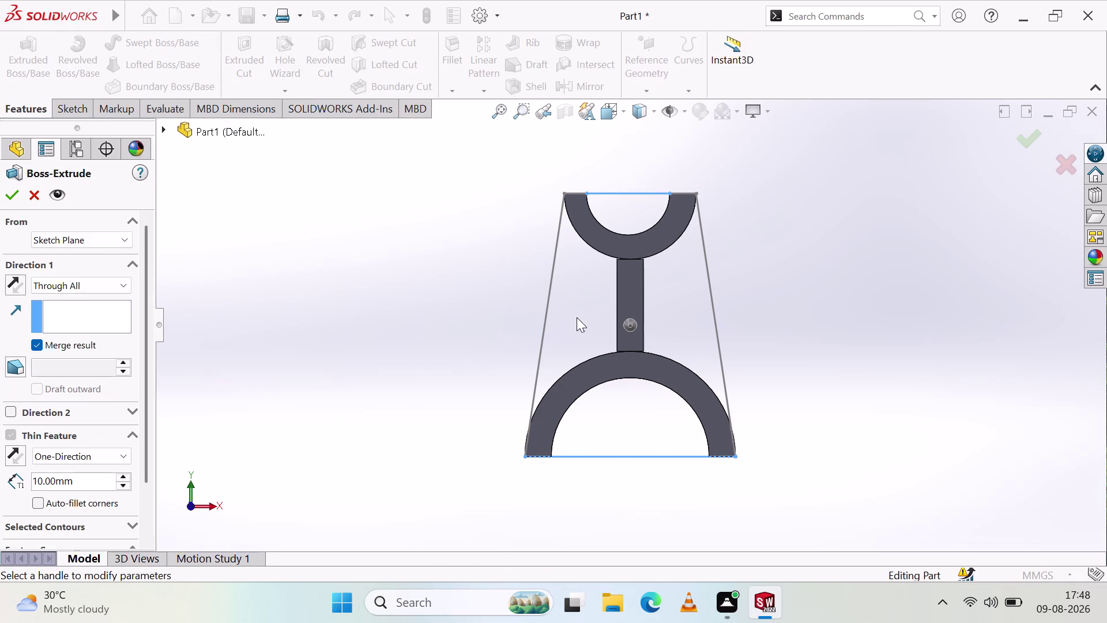
click(628, 319)
middle_drag(494, 326, 499, 328)
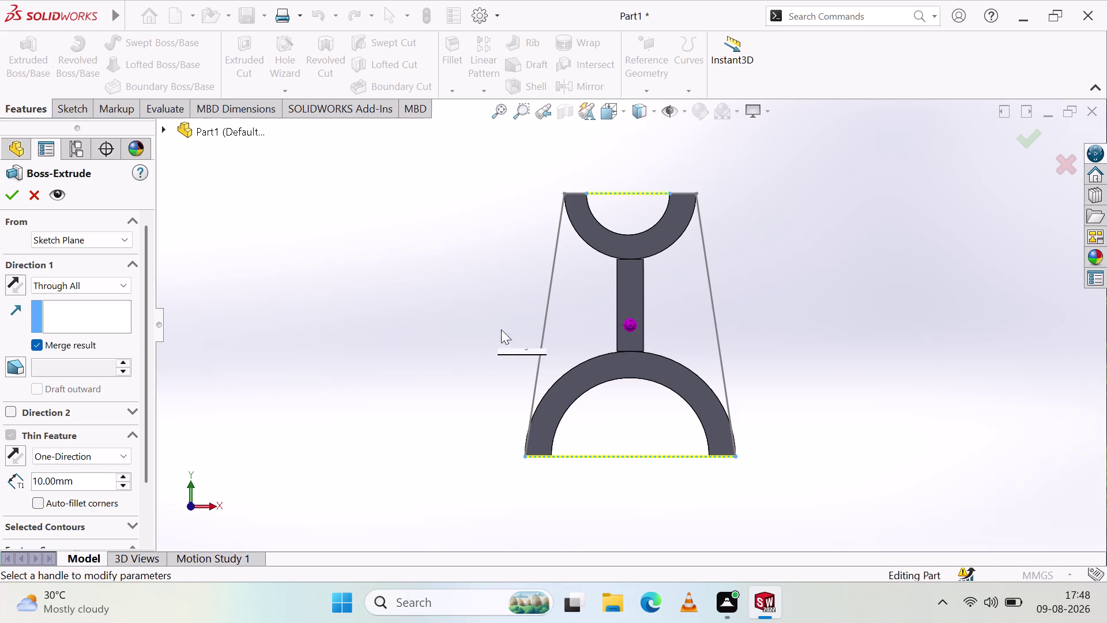
middle_drag(499, 328, 536, 340)
middle_click(535, 339)
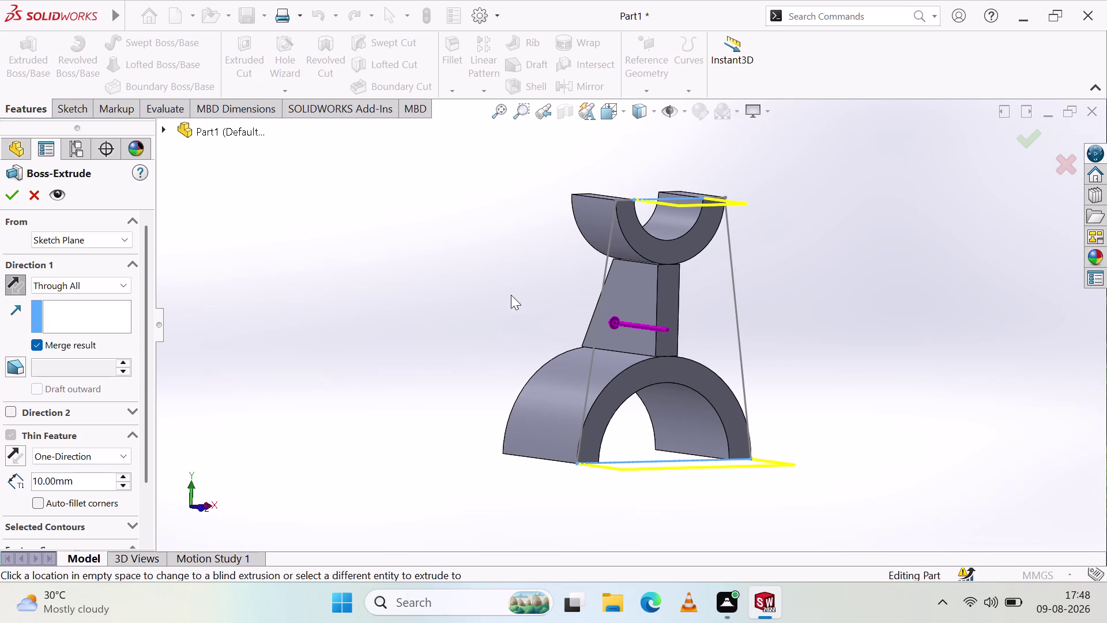
middle_drag(449, 271, 515, 293)
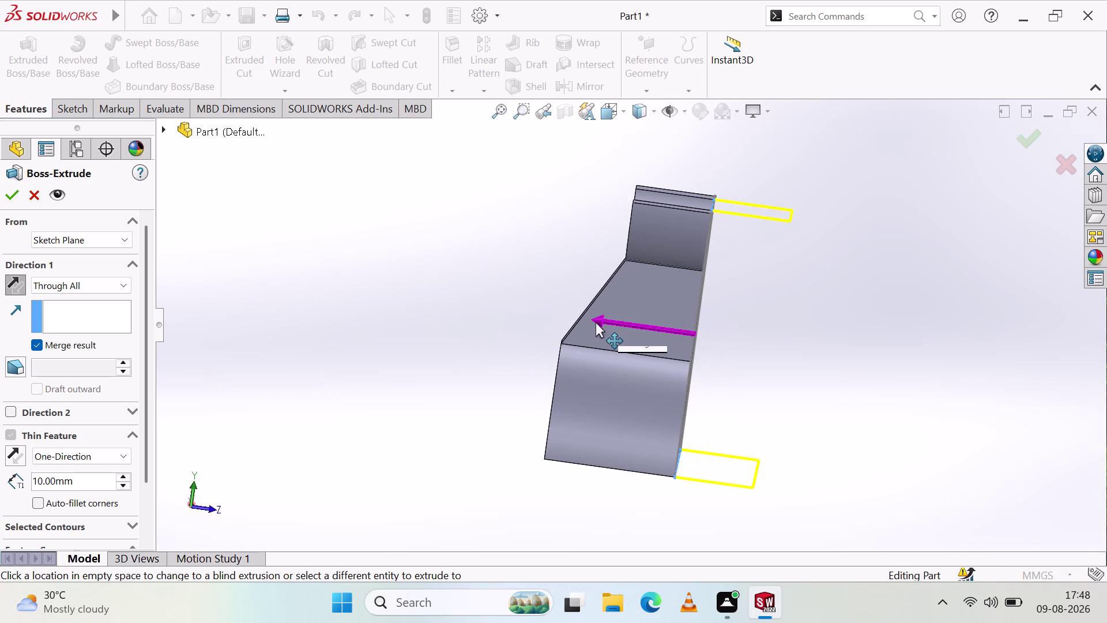
drag(595, 322, 712, 345)
middle_drag(398, 322, 371, 312)
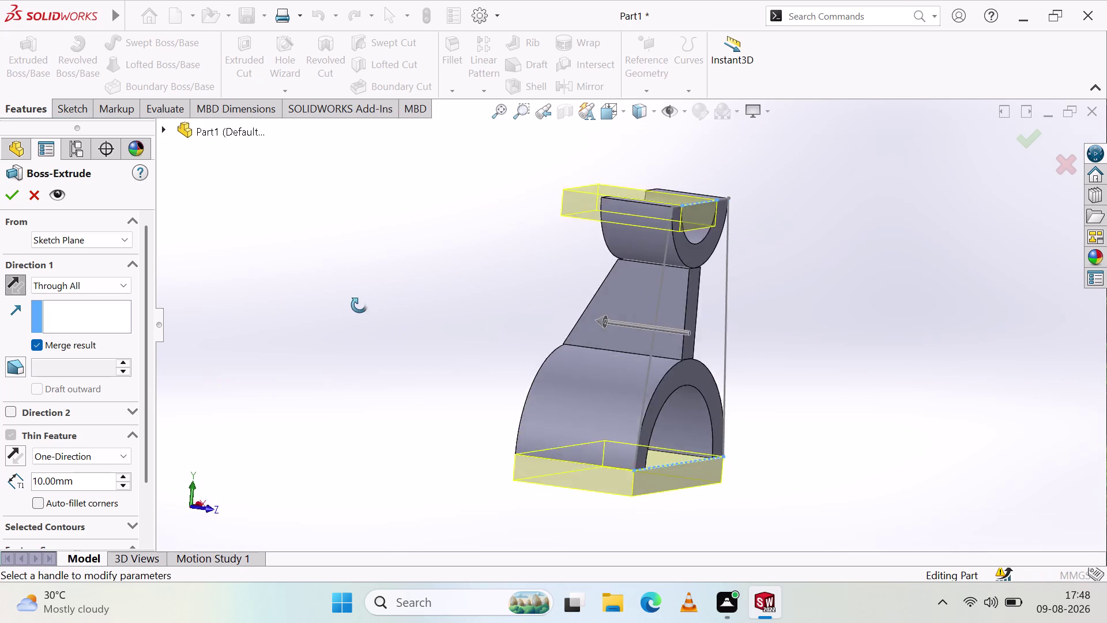
middle_drag(371, 312, 297, 285)
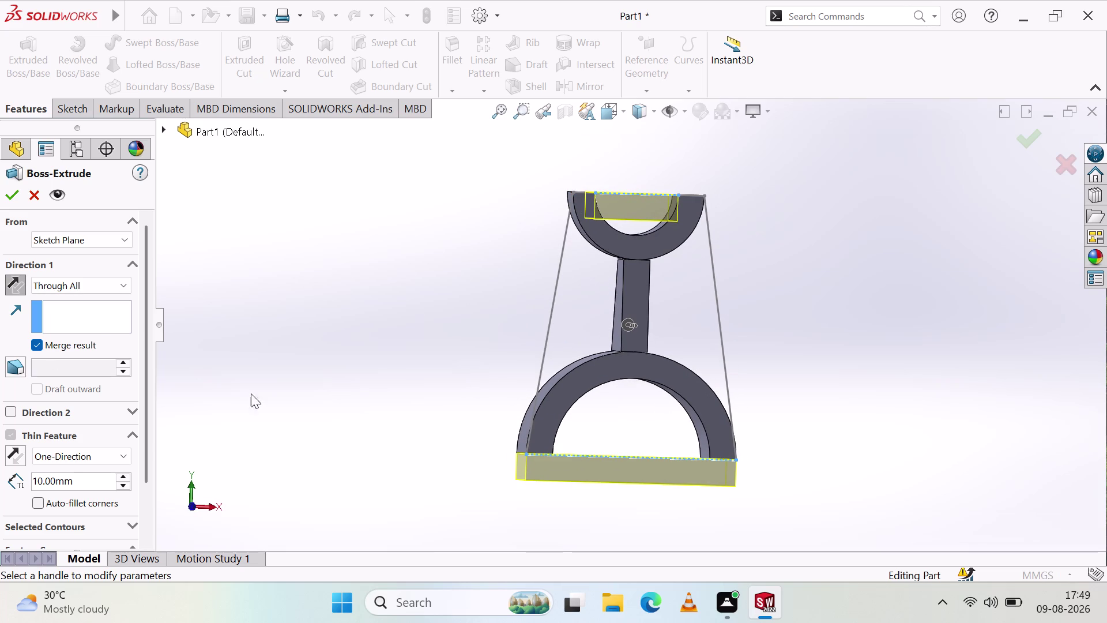
Reselect the slanted strut contours, then cancel the extrude.
click(549, 328)
double_click(548, 328)
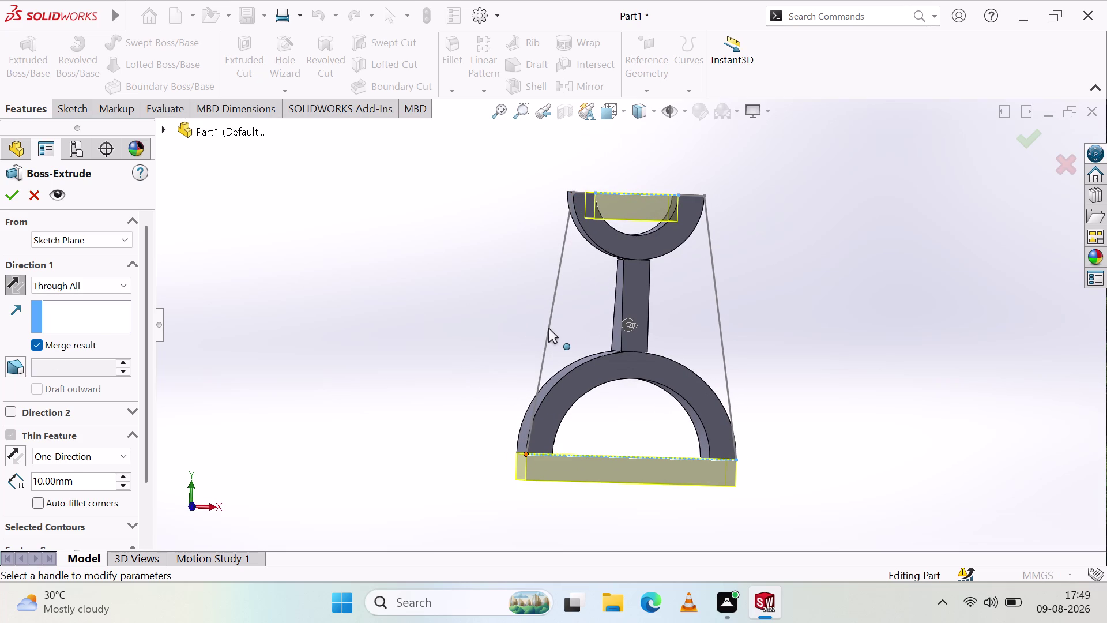
click(631, 326)
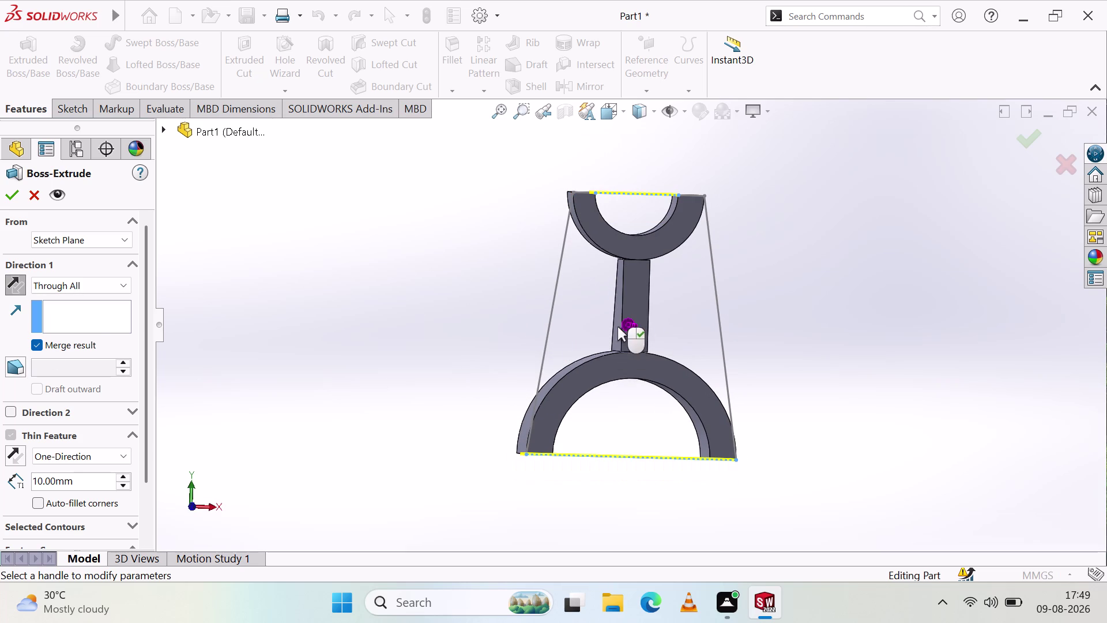
click(548, 313)
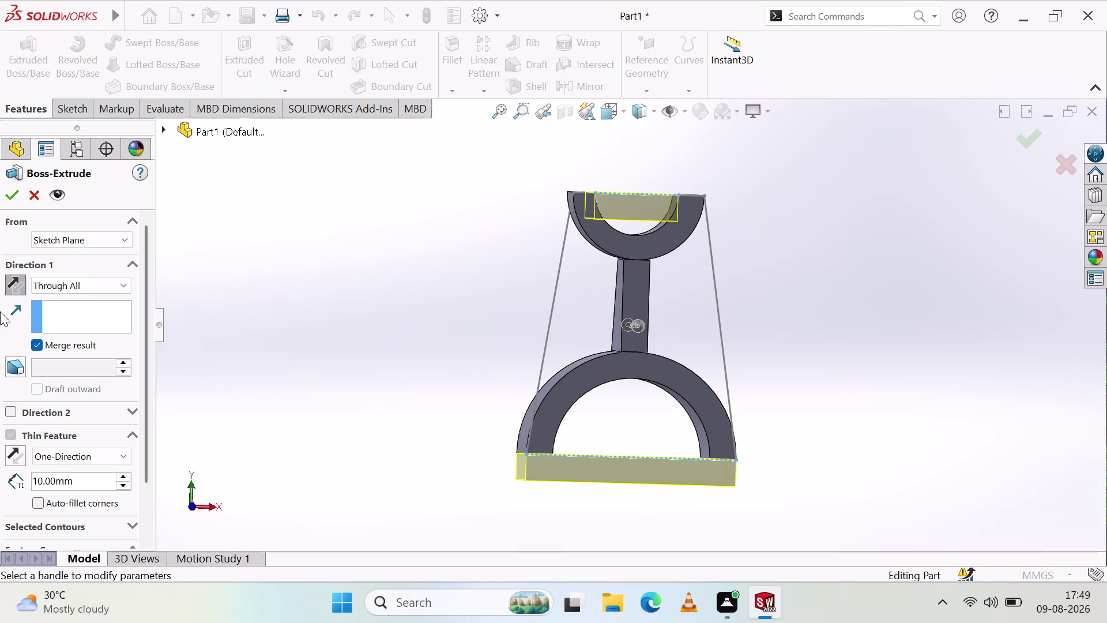
key(Escape)
key(Escape)
key(Escape)
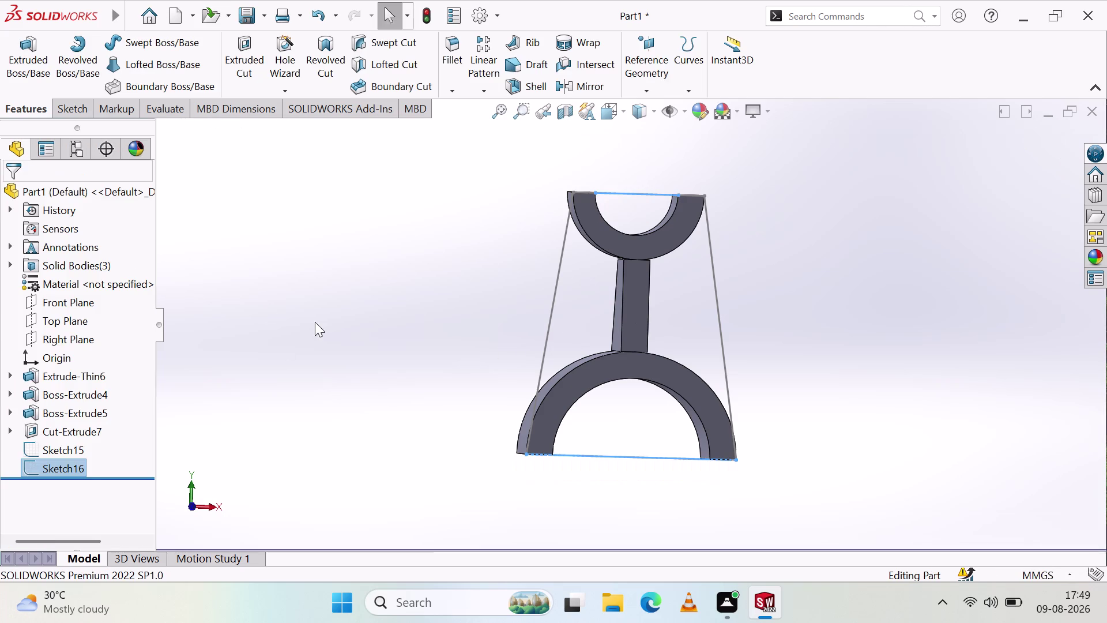
Select Sketch15 and Sketch16 and confirm their deletion.
click(47, 445)
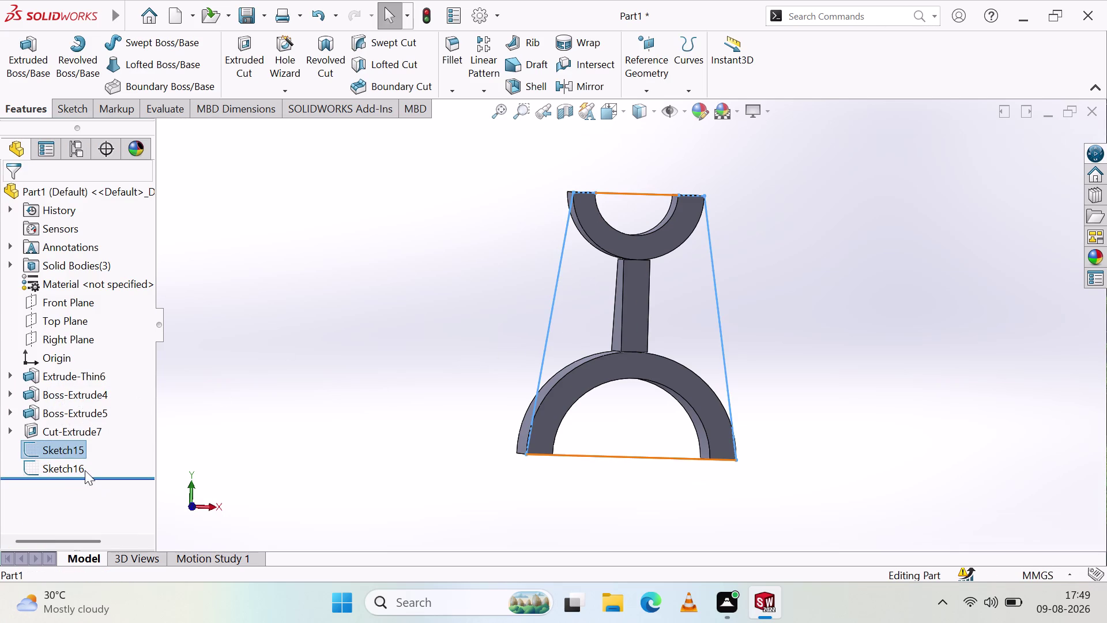
click(73, 464)
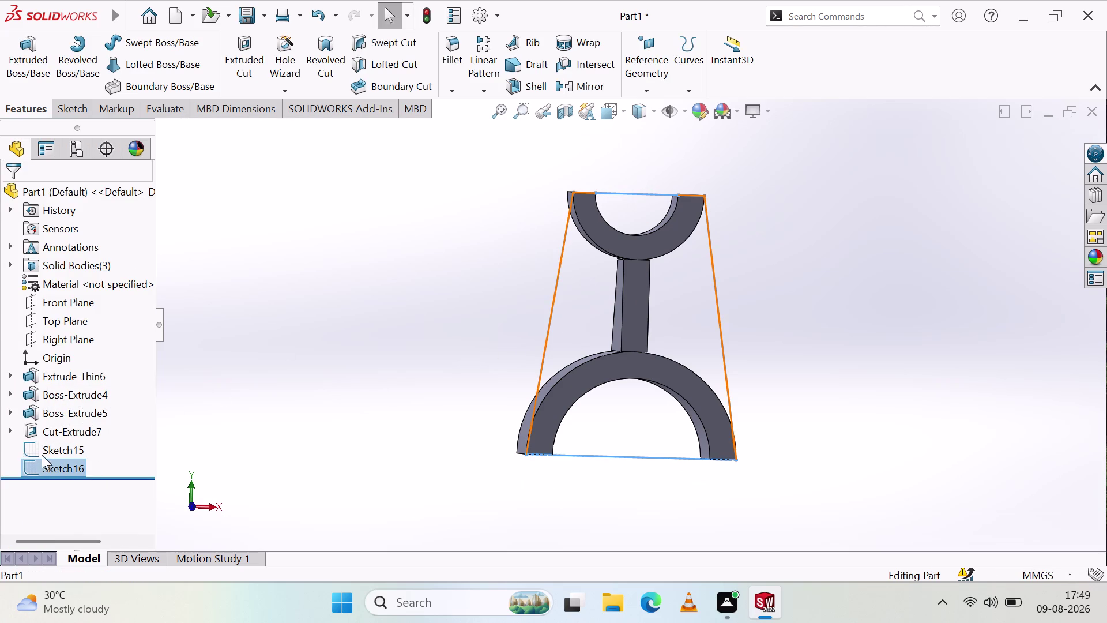
click(550, 333)
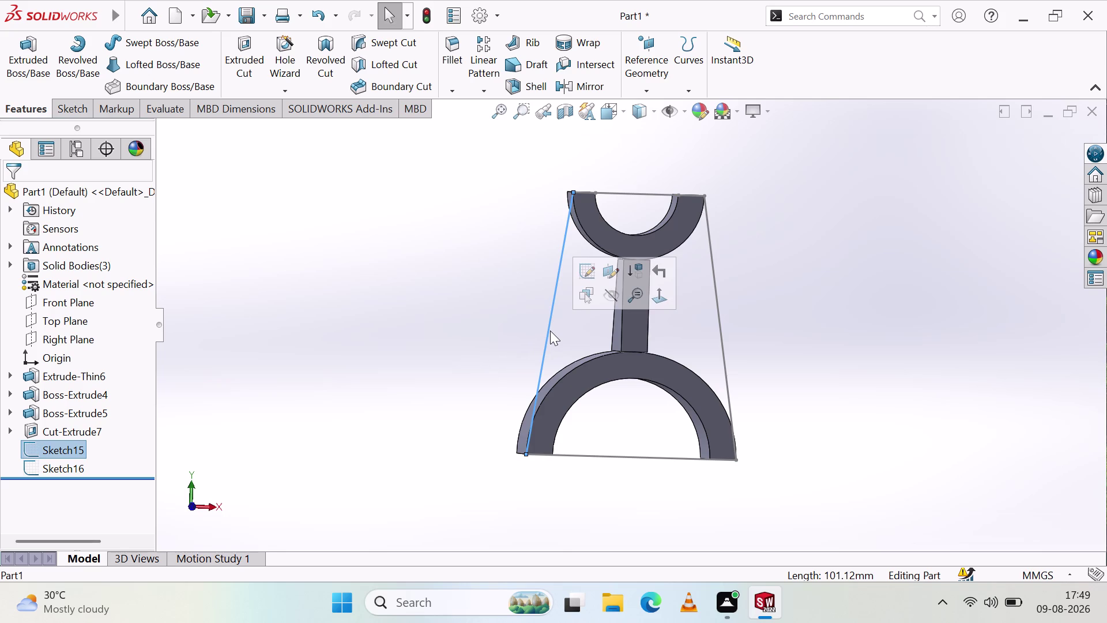
key(Delete)
click(671, 107)
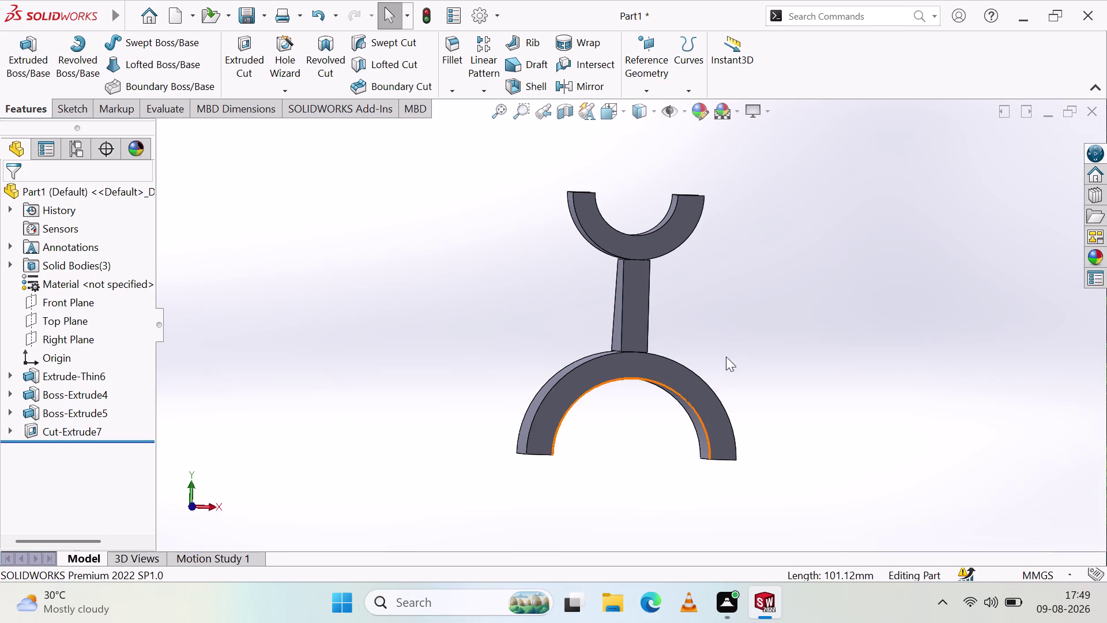
Check the part, return to the Front view, and start a new sketch.
middle_drag(699, 332, 669, 352)
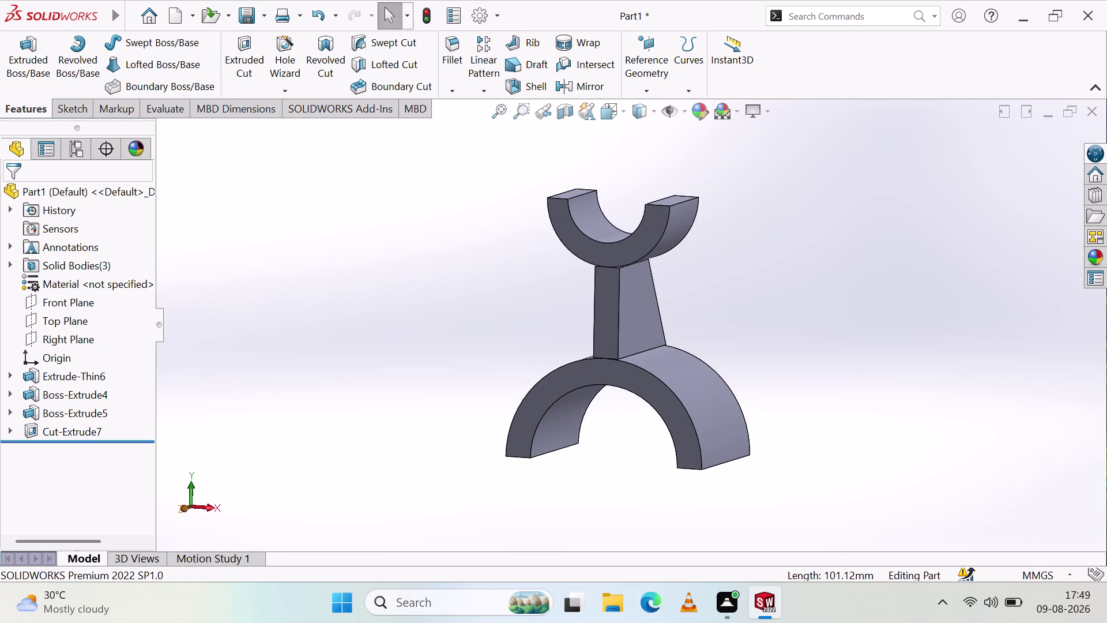
click(213, 507)
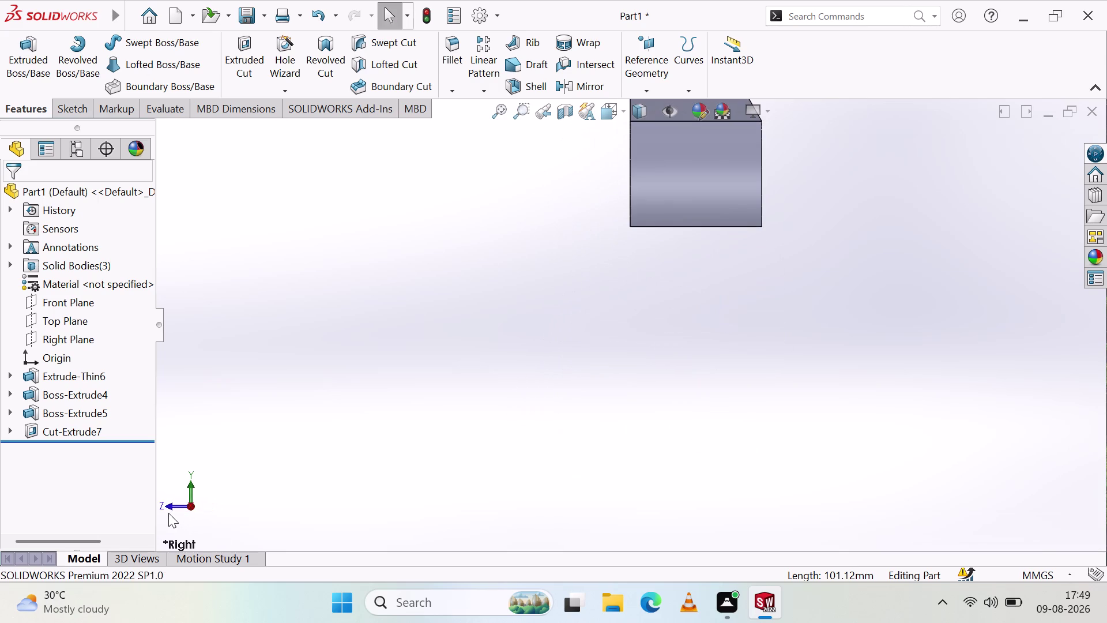
click(167, 507)
scroll(down, 3)
scroll(up, 3)
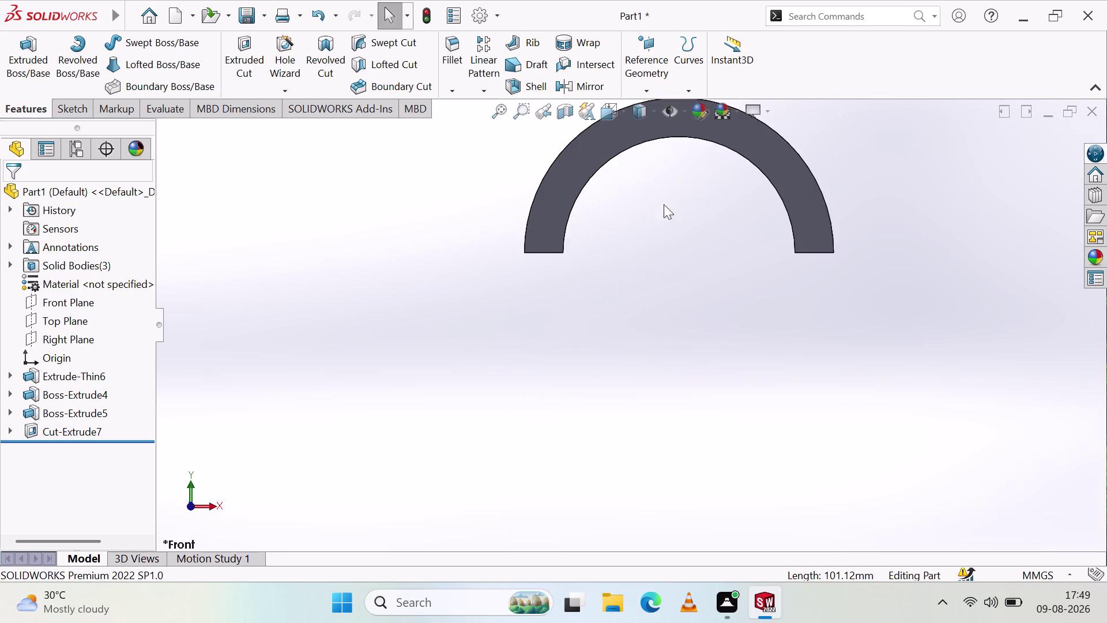
scroll(down, 3)
scroll(up, 3)
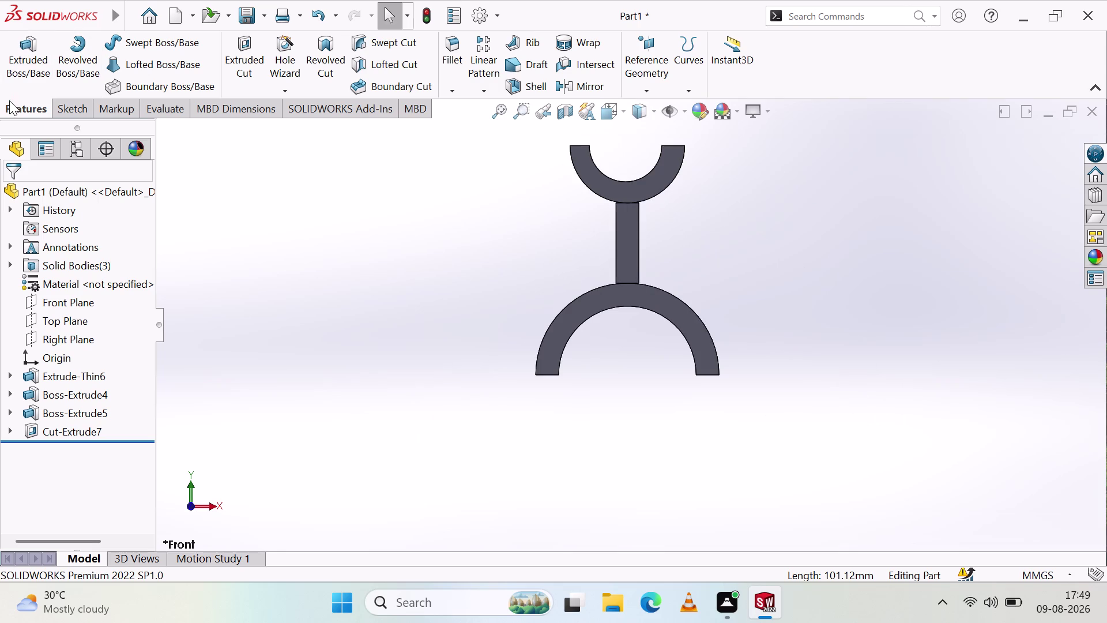
click(66, 117)
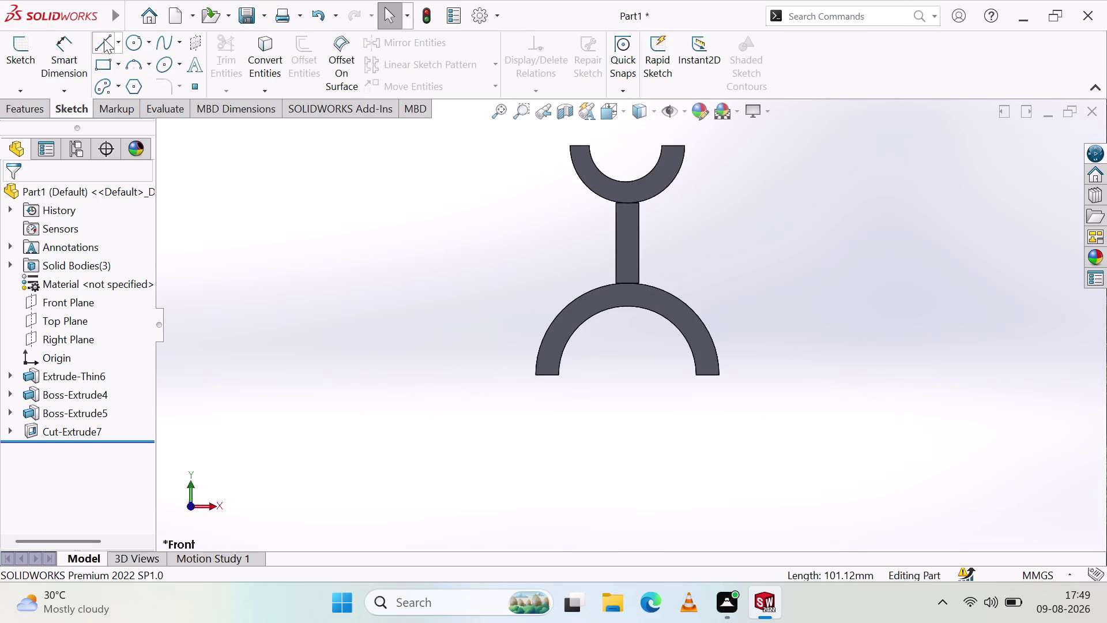
click(104, 39)
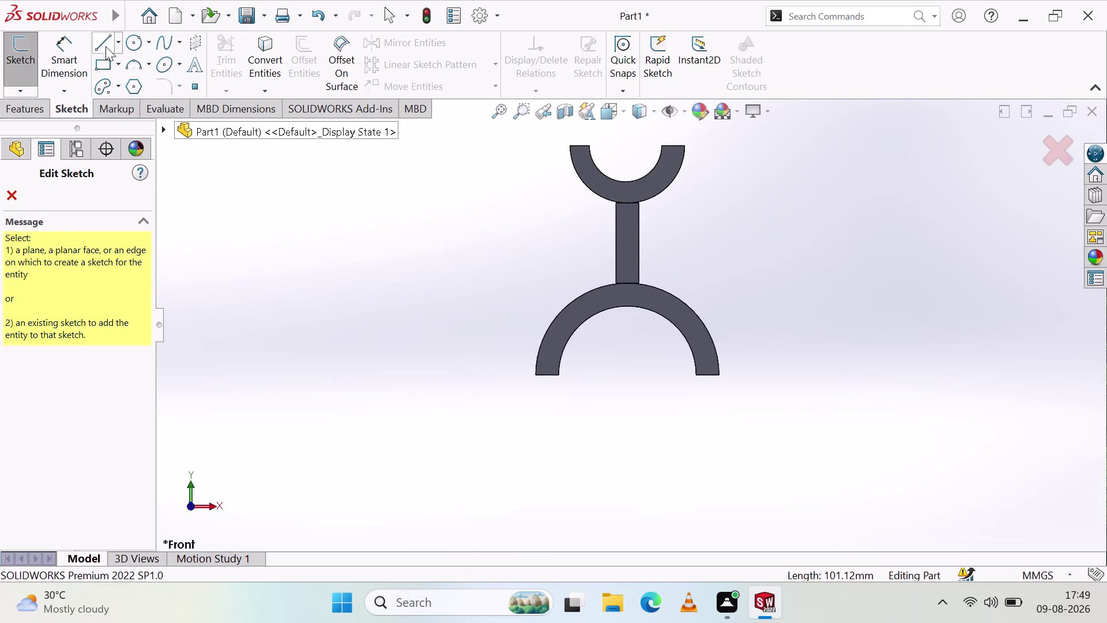
On the post's front face, draw top, right, bottom and left lines forming a closed trapezoid.
drag(617, 247, 623, 248)
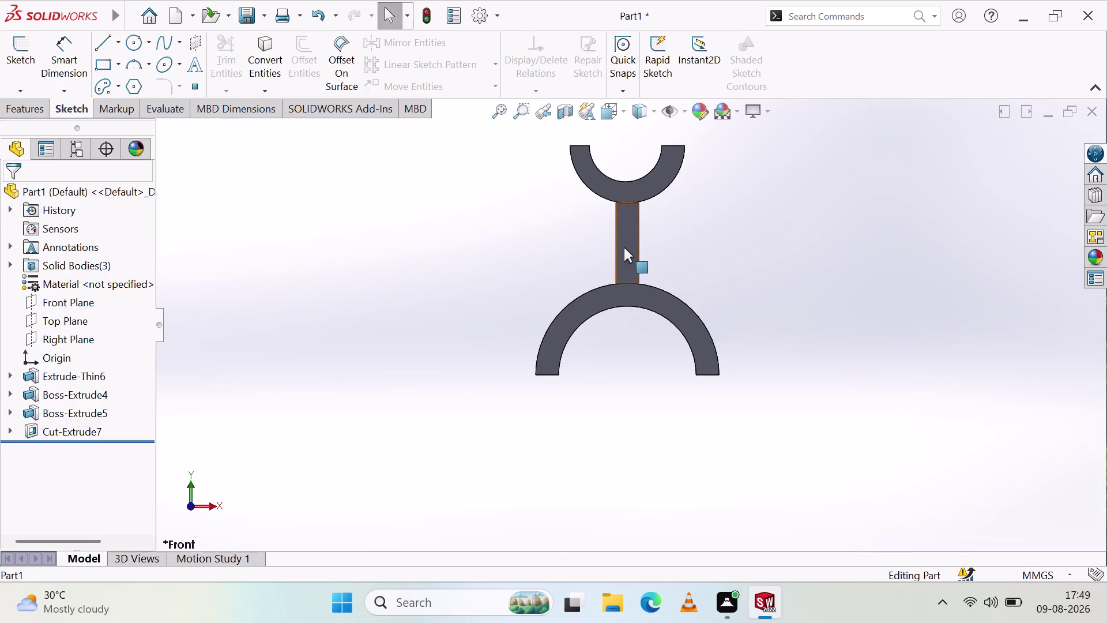
click(626, 246)
click(101, 42)
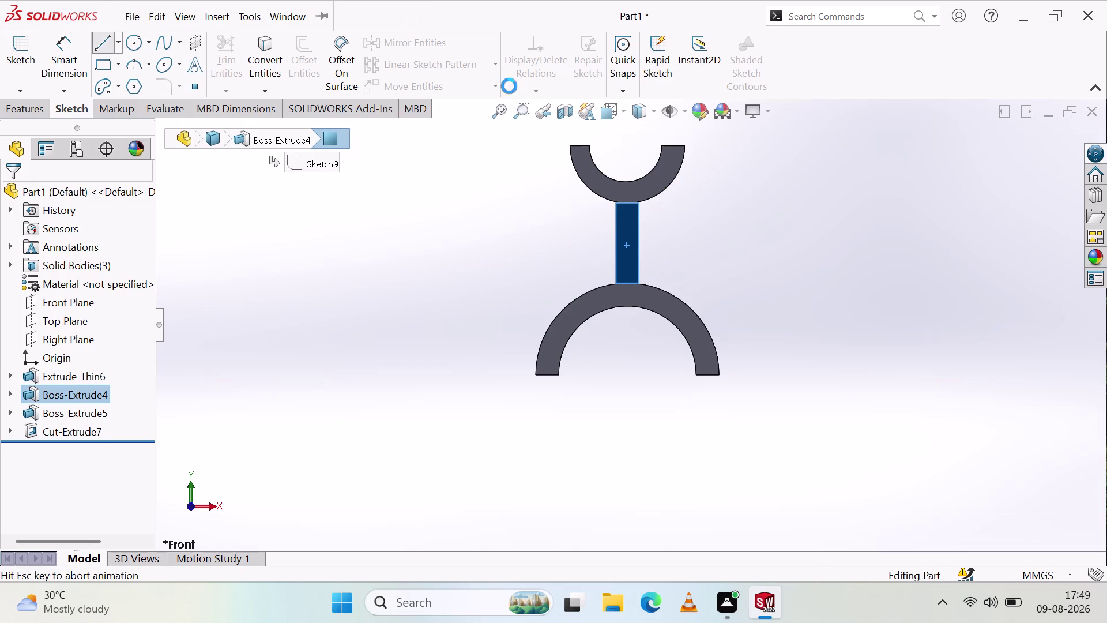
click(534, 135)
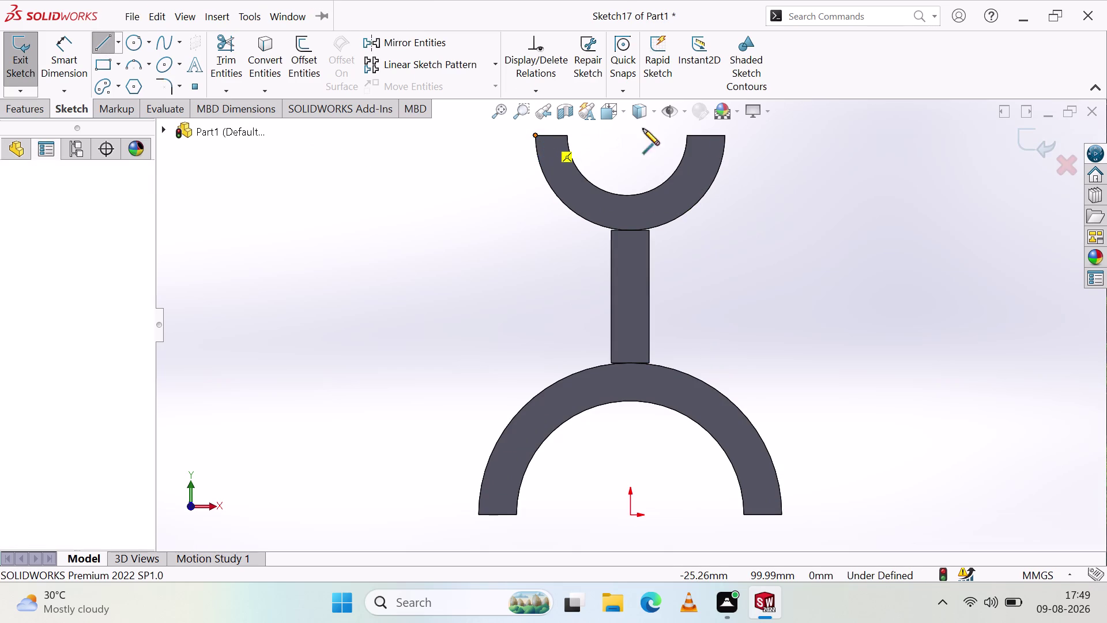
click(725, 136)
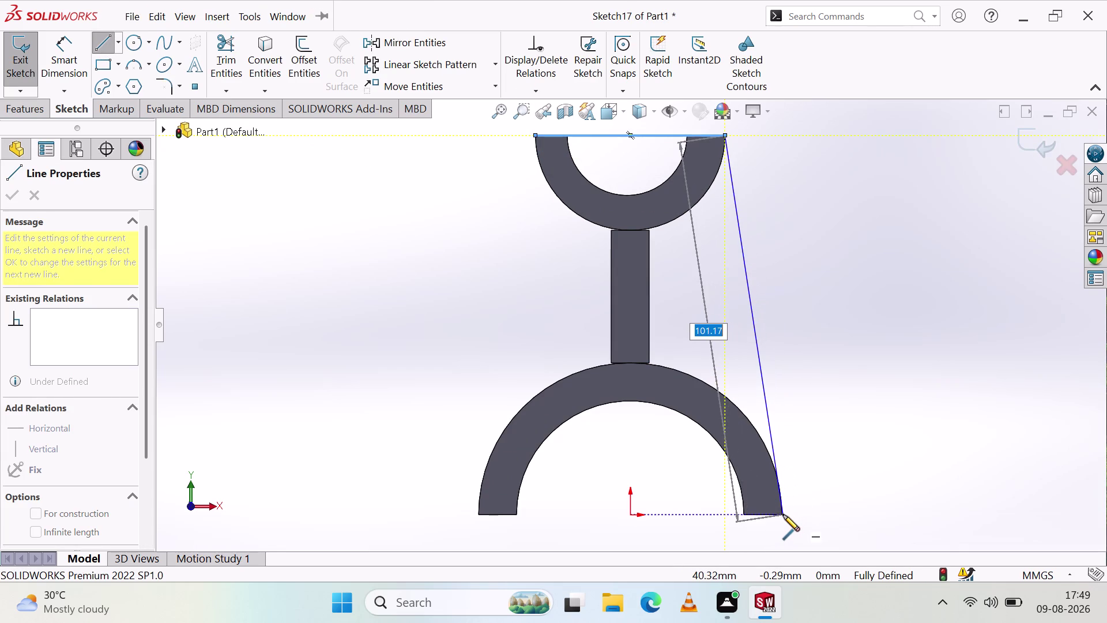
click(781, 516)
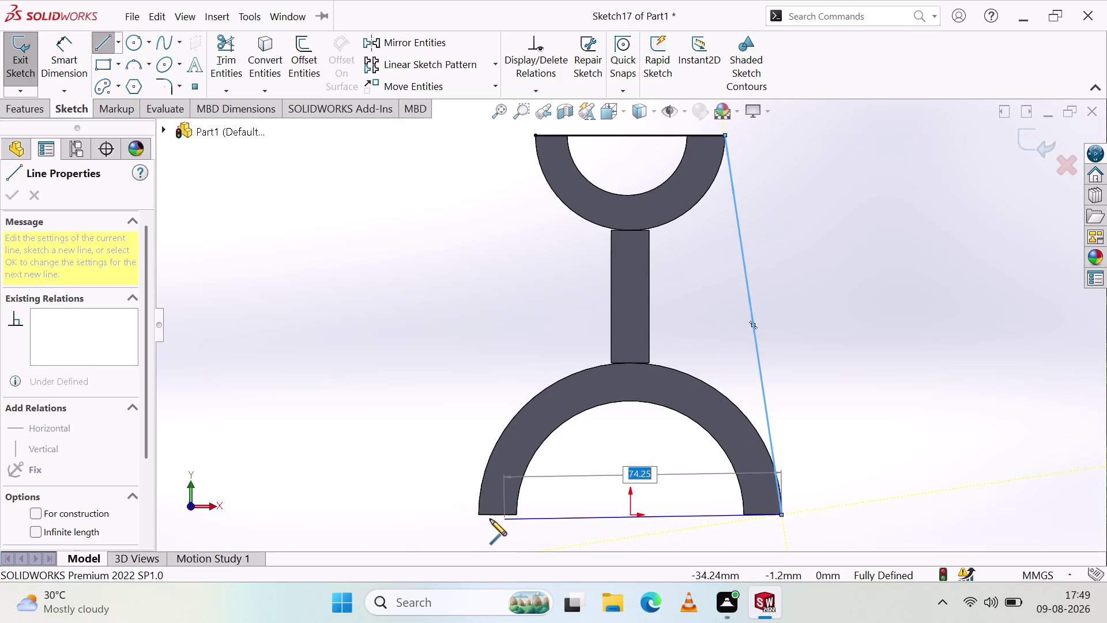
click(479, 514)
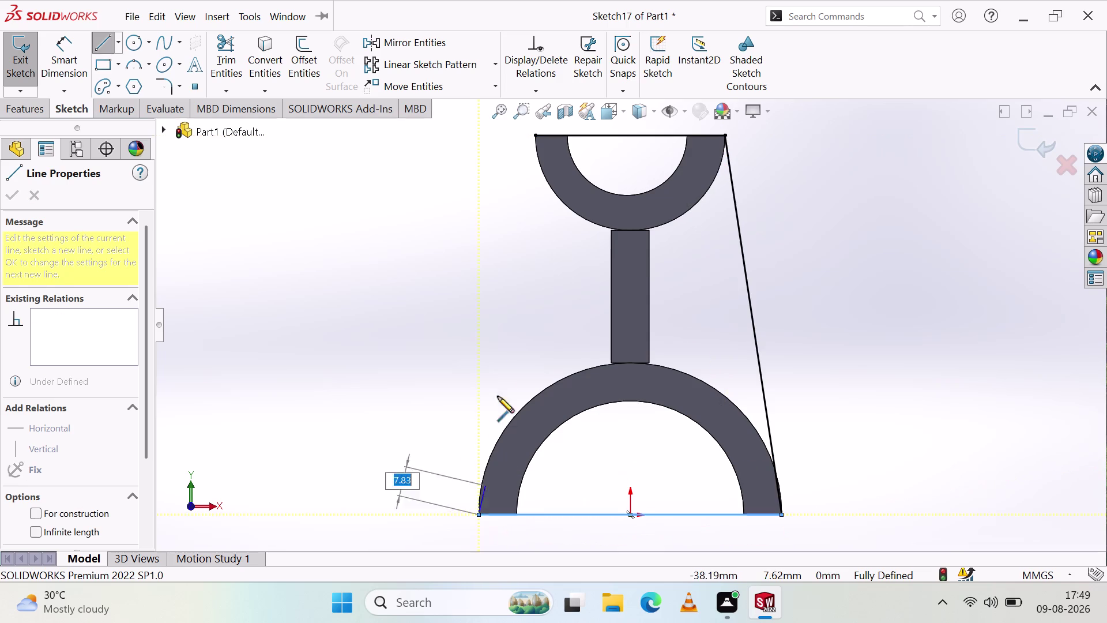
click(533, 135)
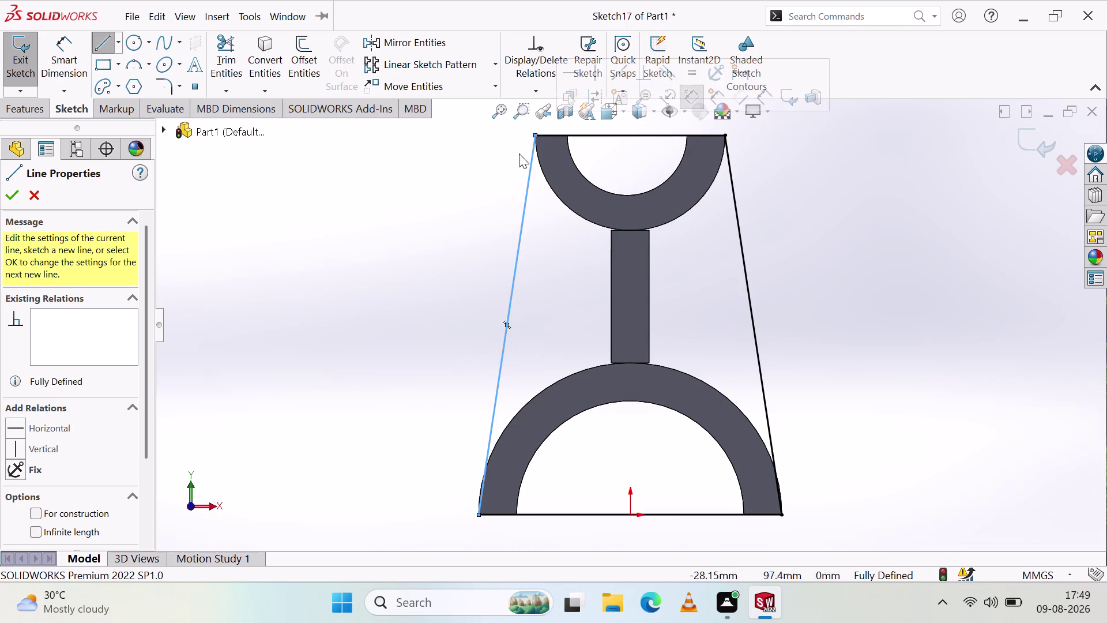
key(Escape)
key(Escape)
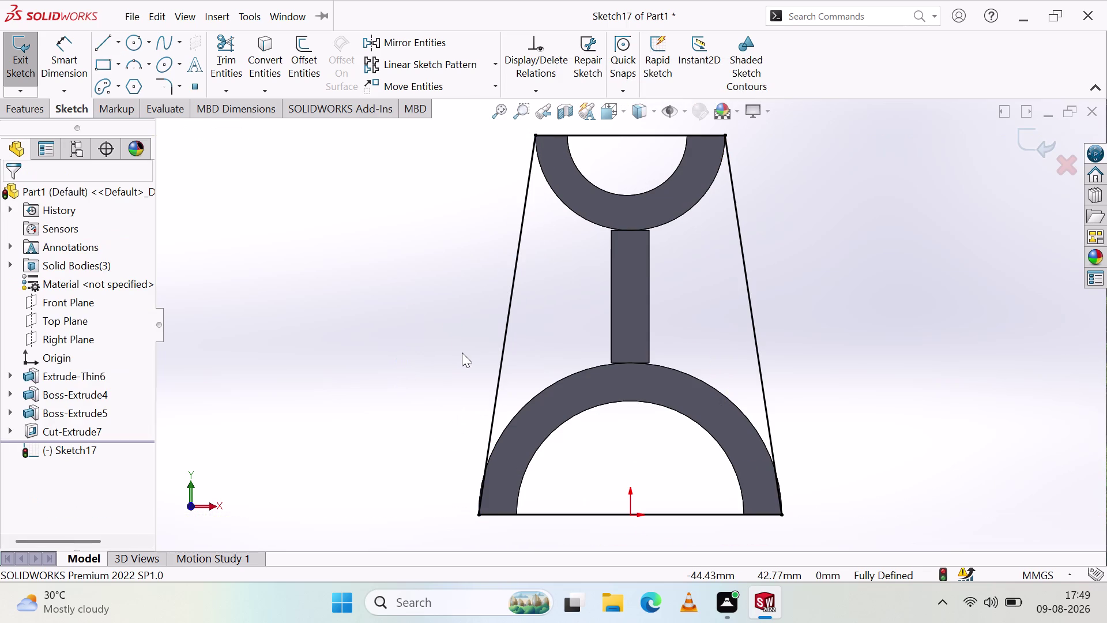